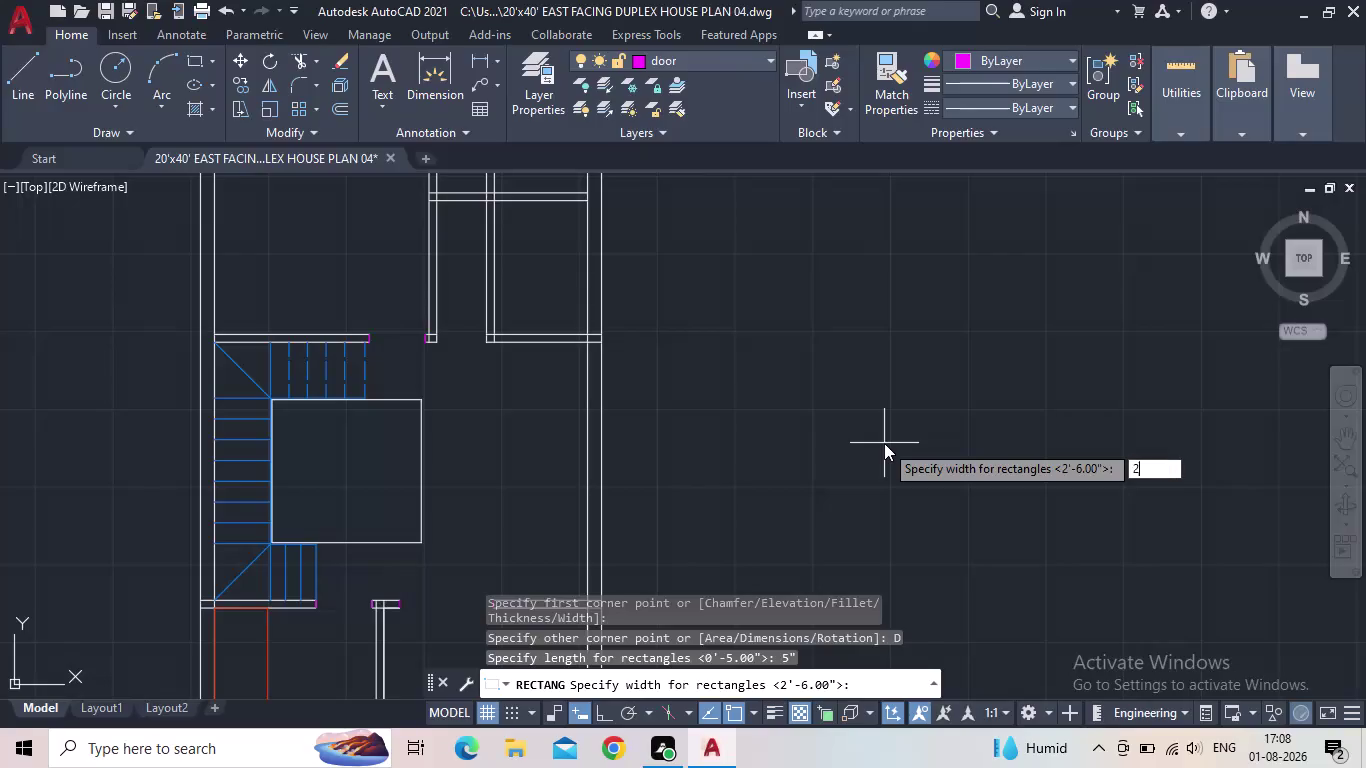
Finish the 5-inch by 2-foot door rectangle with the Dimensions option.
key(Return)
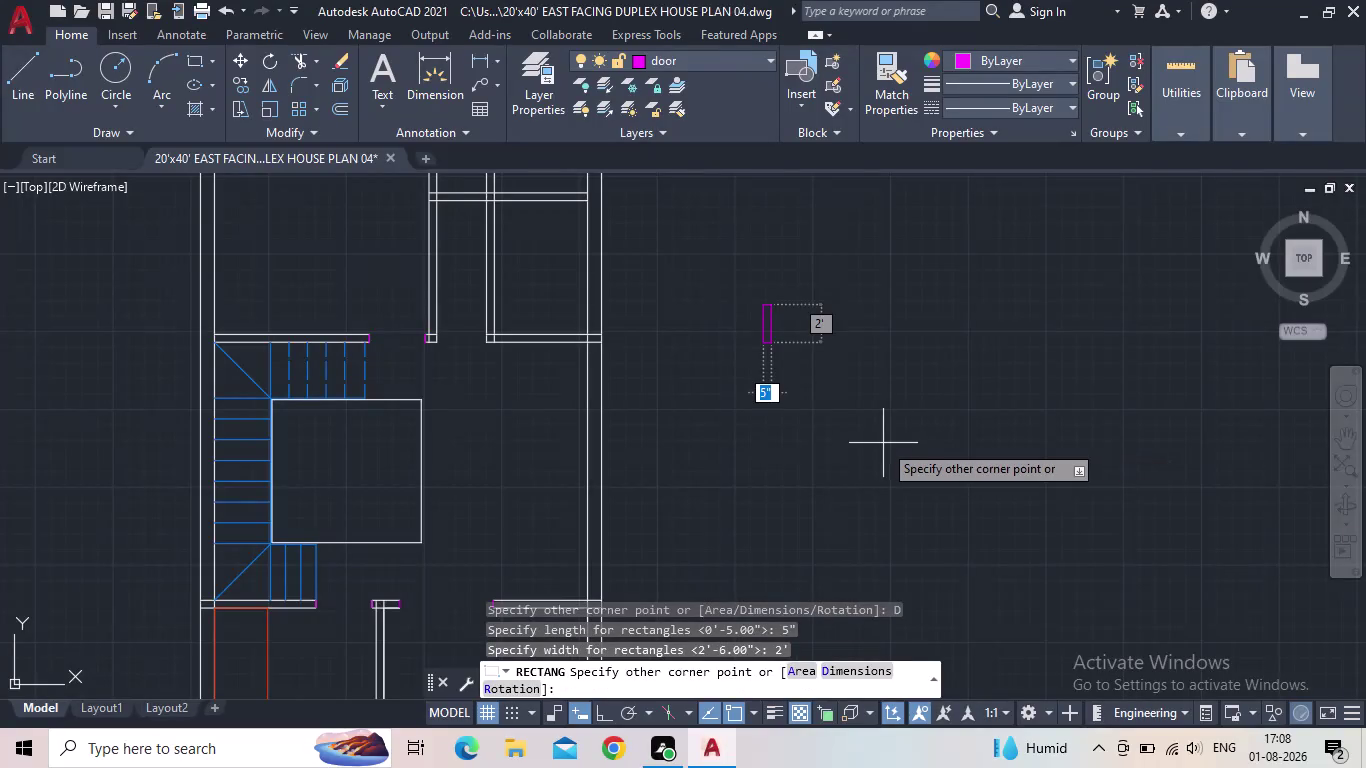
click(896, 407)
key(Escape)
Rotate the door rectangle 90° about its lower corner with Ortho on, then reselect it.
click(786, 369)
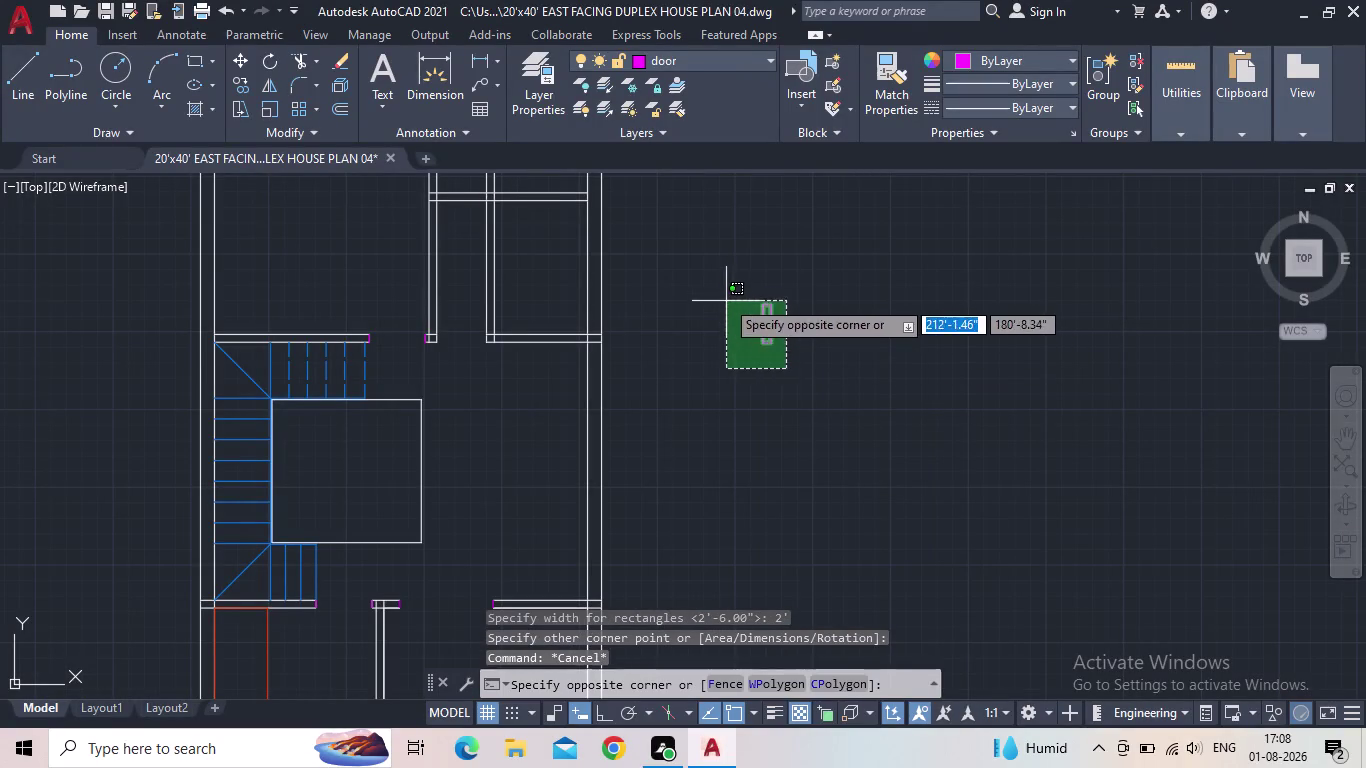
click(720, 290)
key(r)
key(o)
key(space)
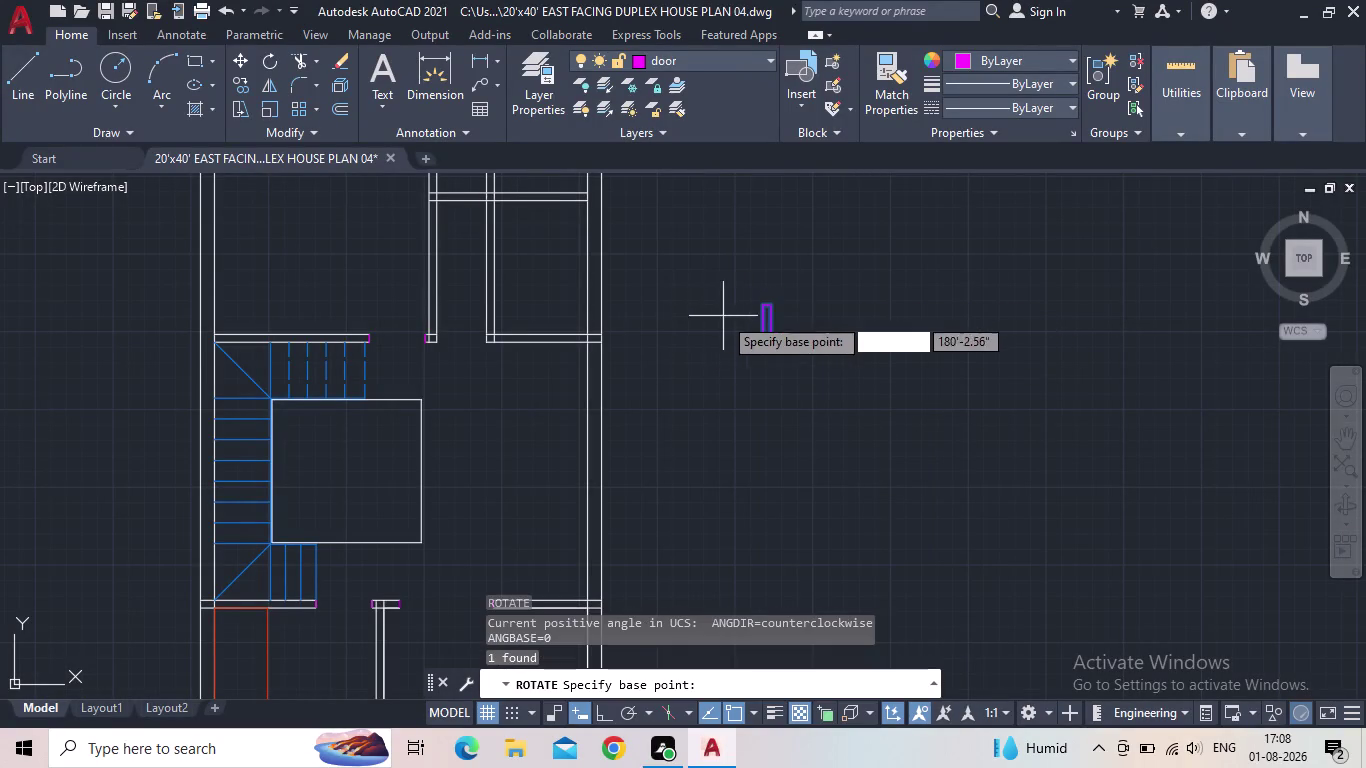
scroll(up, 3)
click(856, 393)
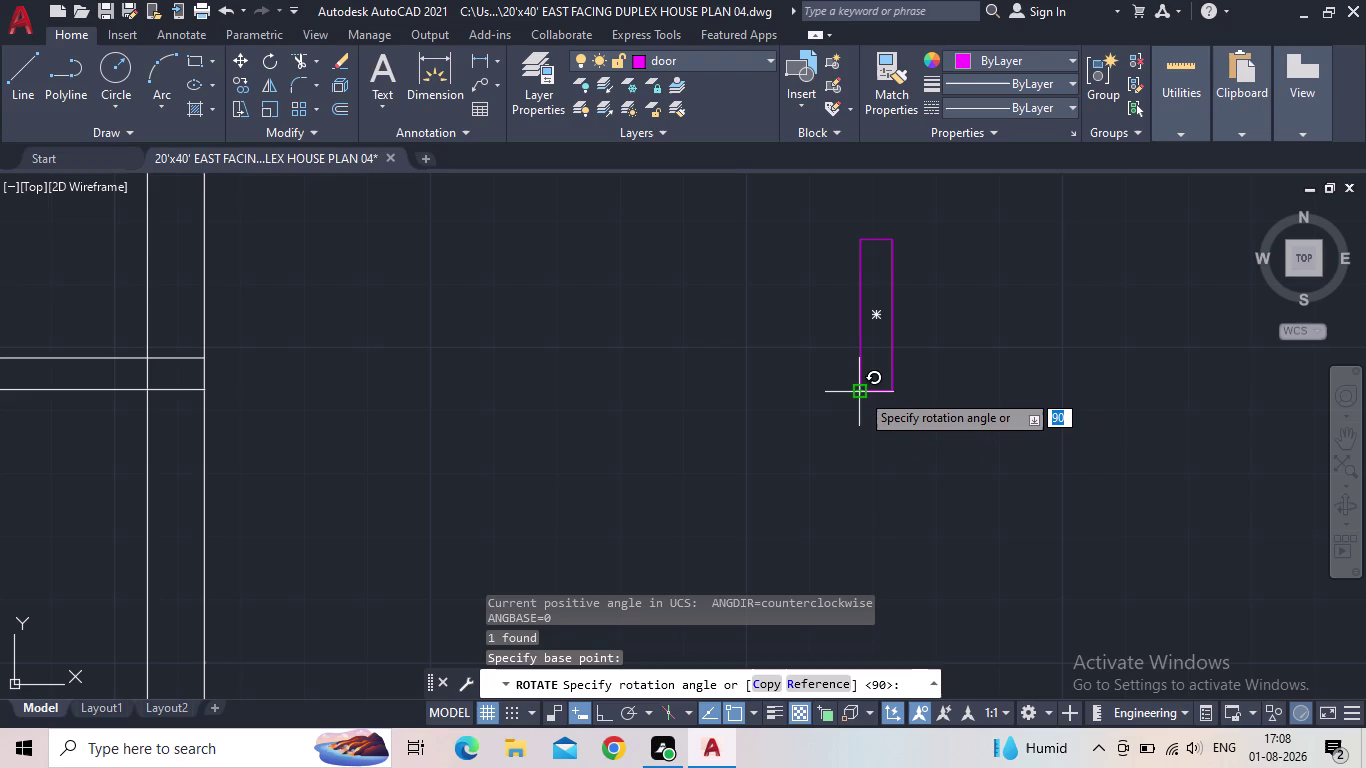
click(598, 718)
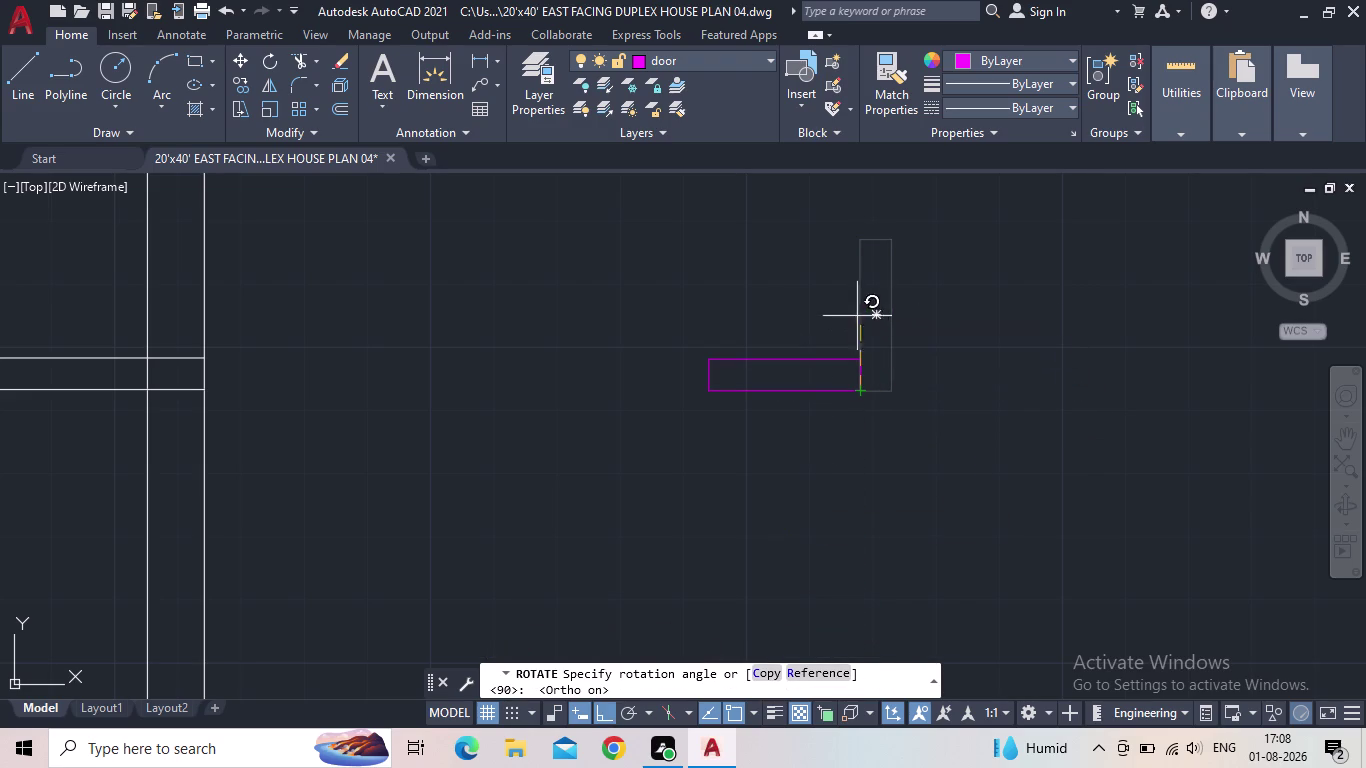
click(851, 218)
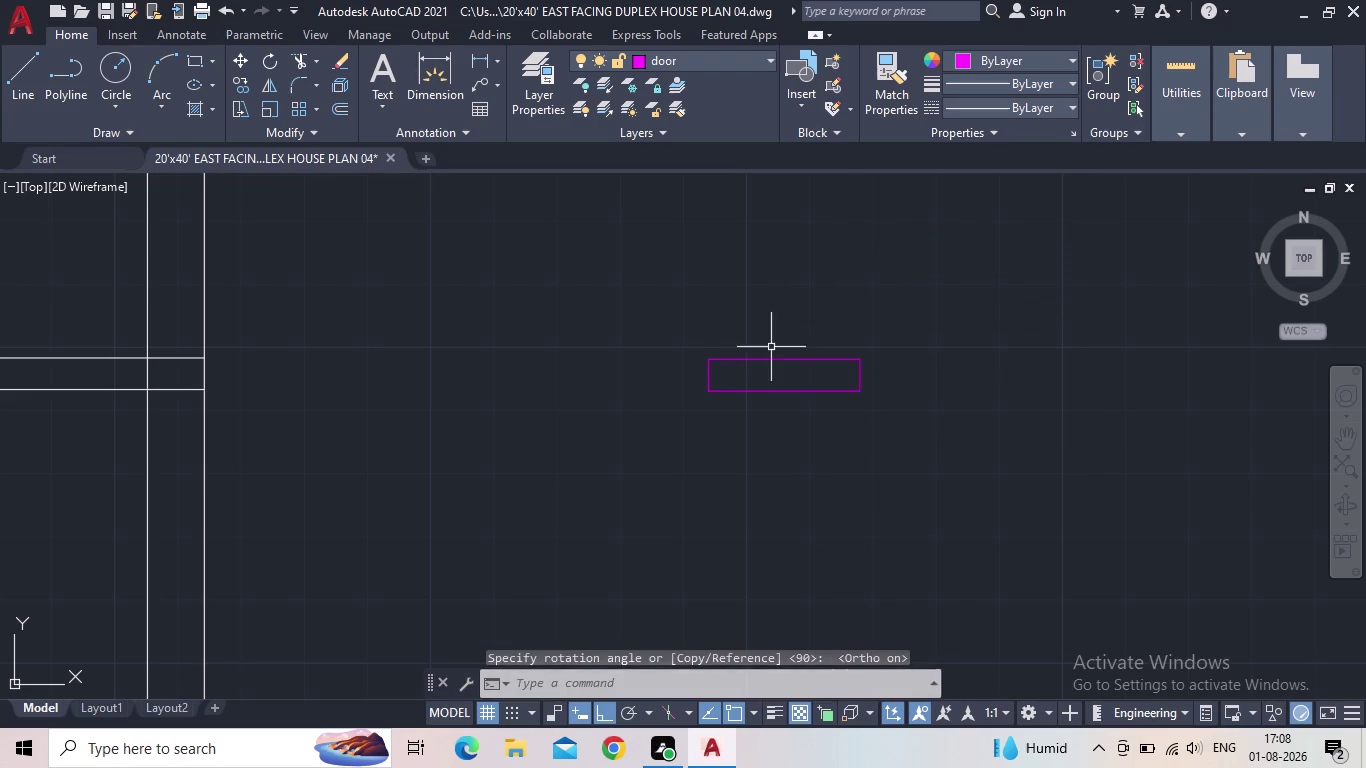
key(Escape)
drag(843, 430, 811, 412)
click(633, 334)
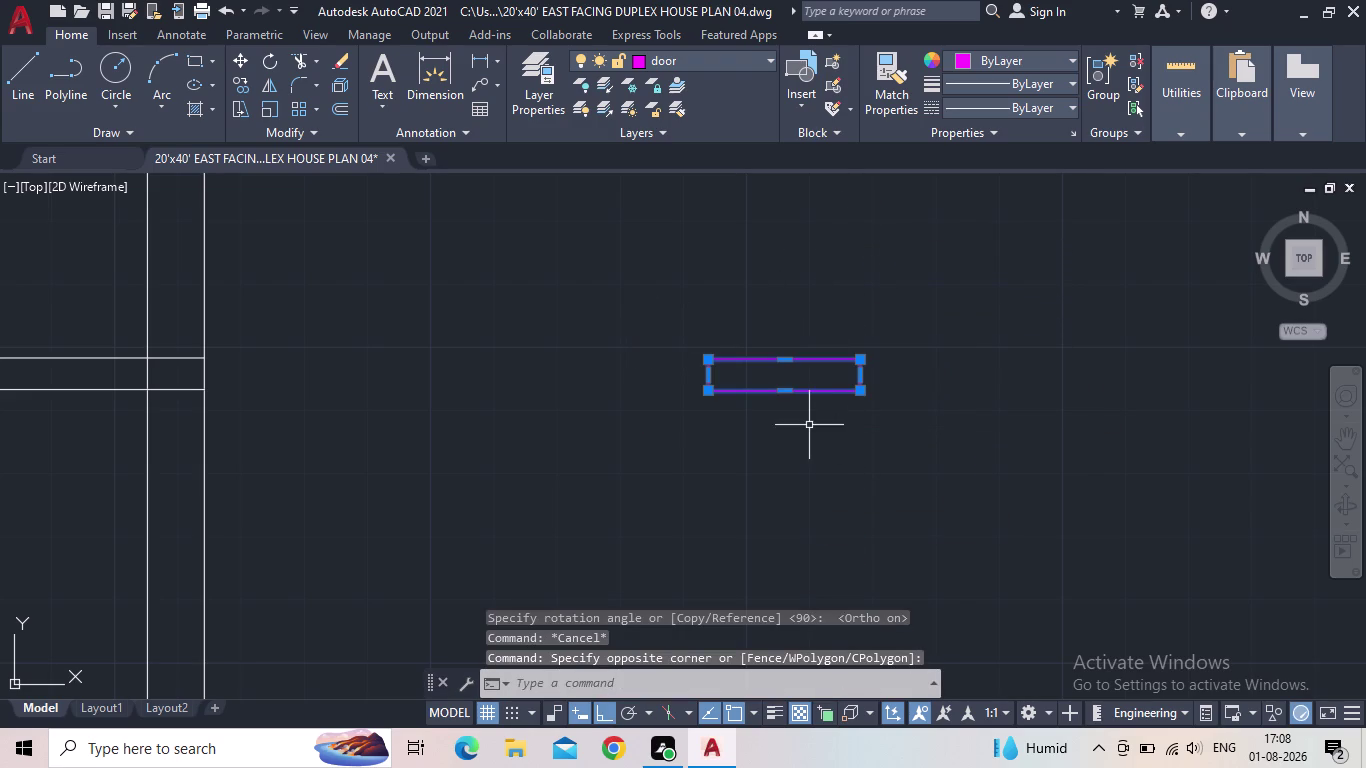
Copy the door rectangle from its corner into the interior horizontal wall.
key(c)
key(o)
key(Return)
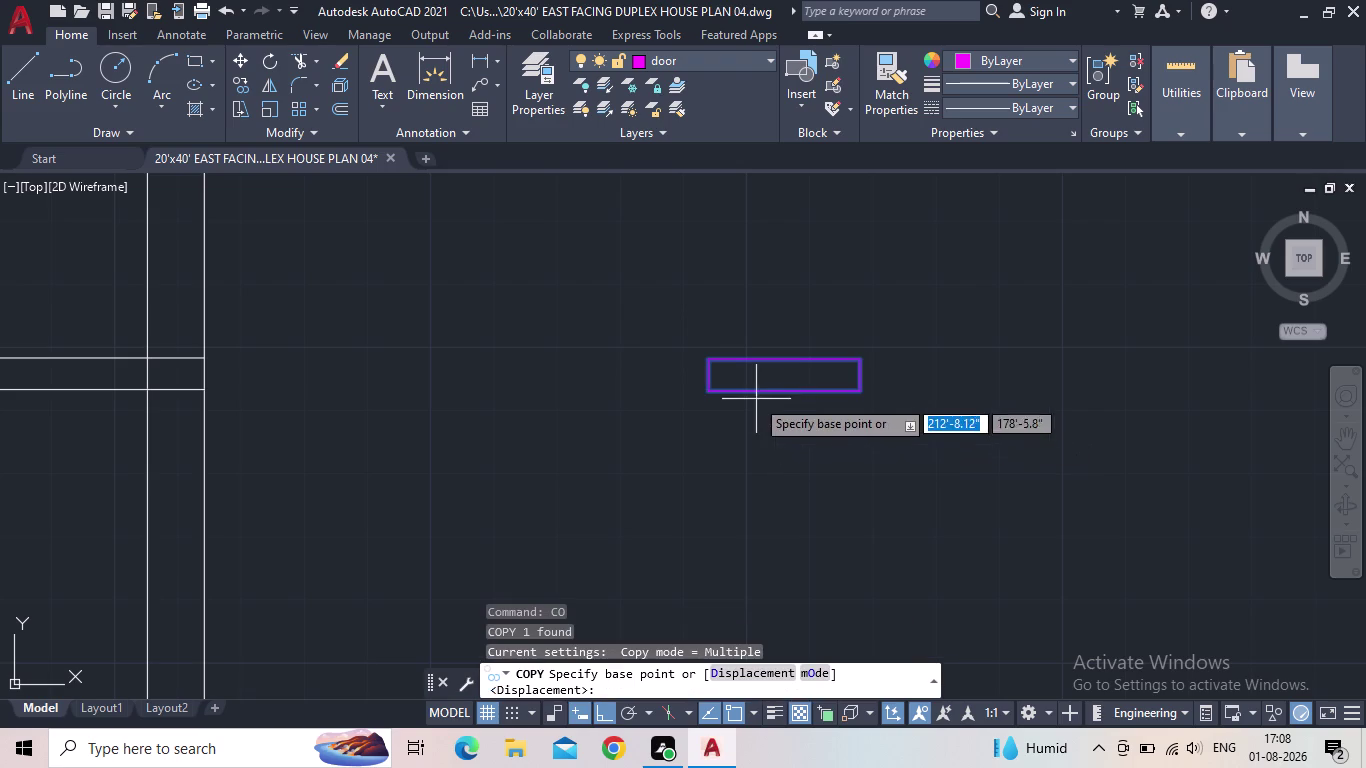
drag(704, 393, 695, 391)
middle_drag(530, 378, 571, 389)
scroll(down, 3)
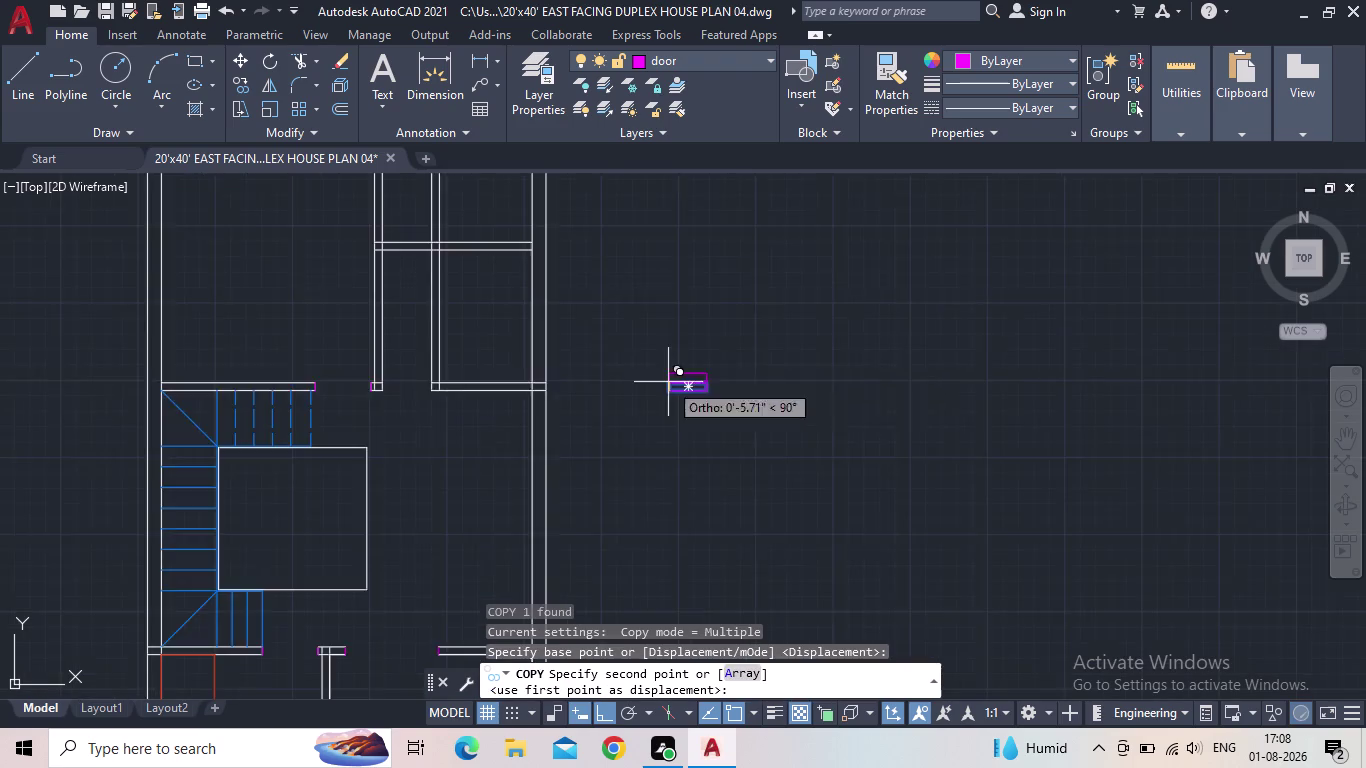
scroll(down, 3)
scroll(up, 3)
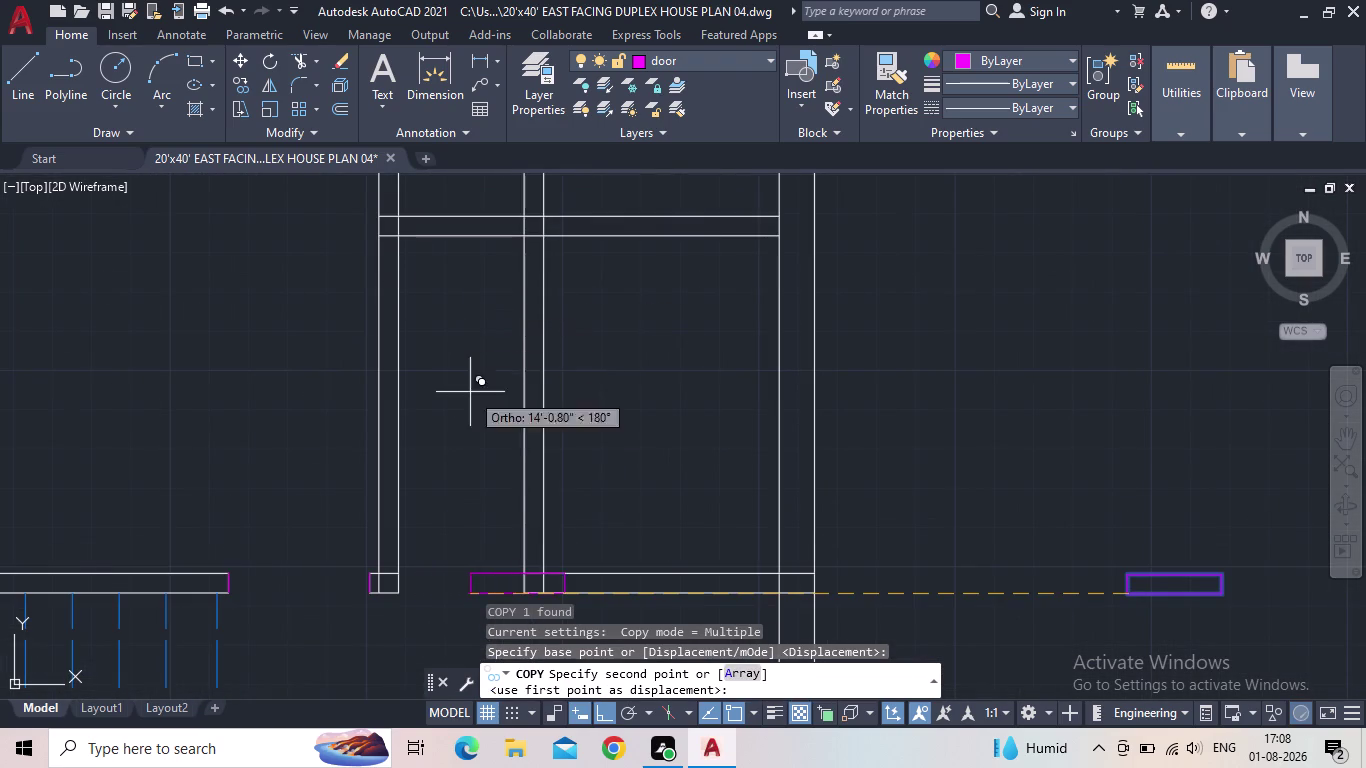
click(605, 714)
middle_drag(548, 348, 626, 463)
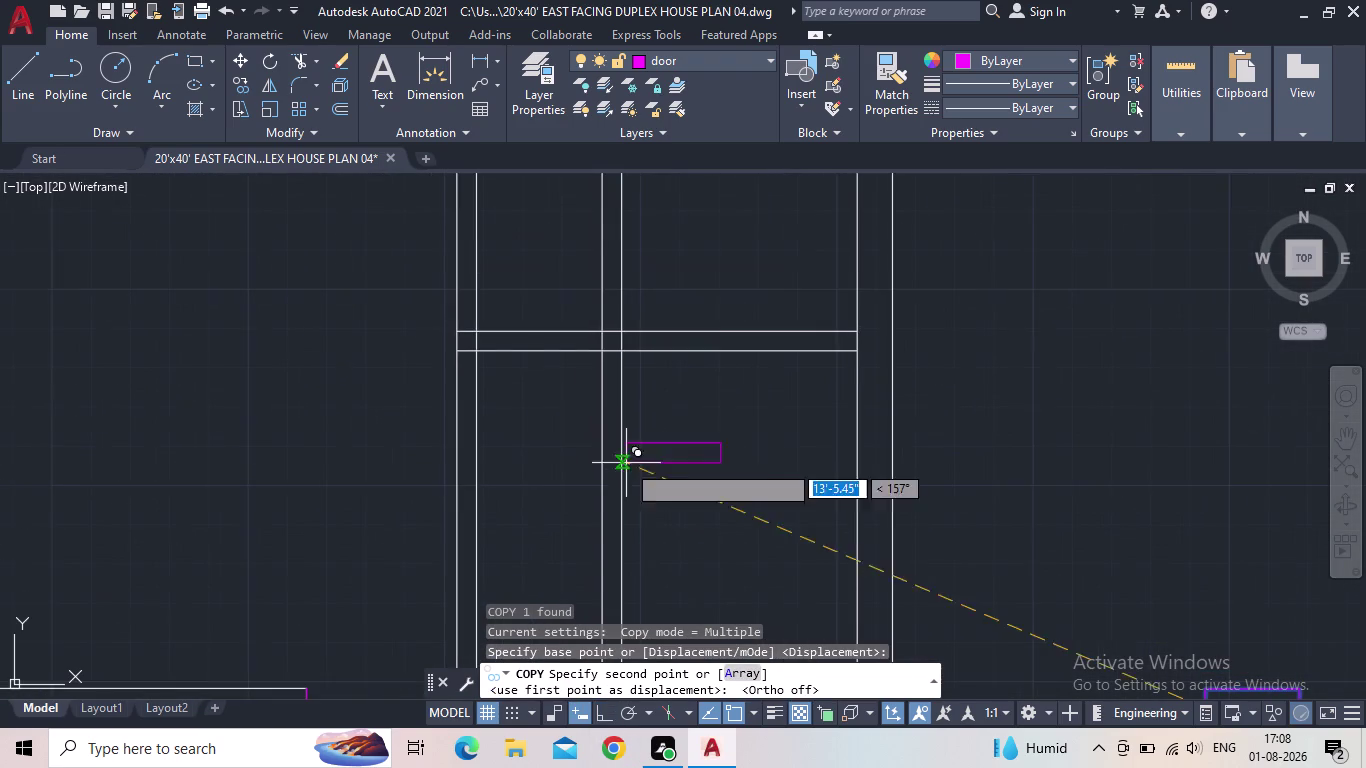
scroll(up, 3)
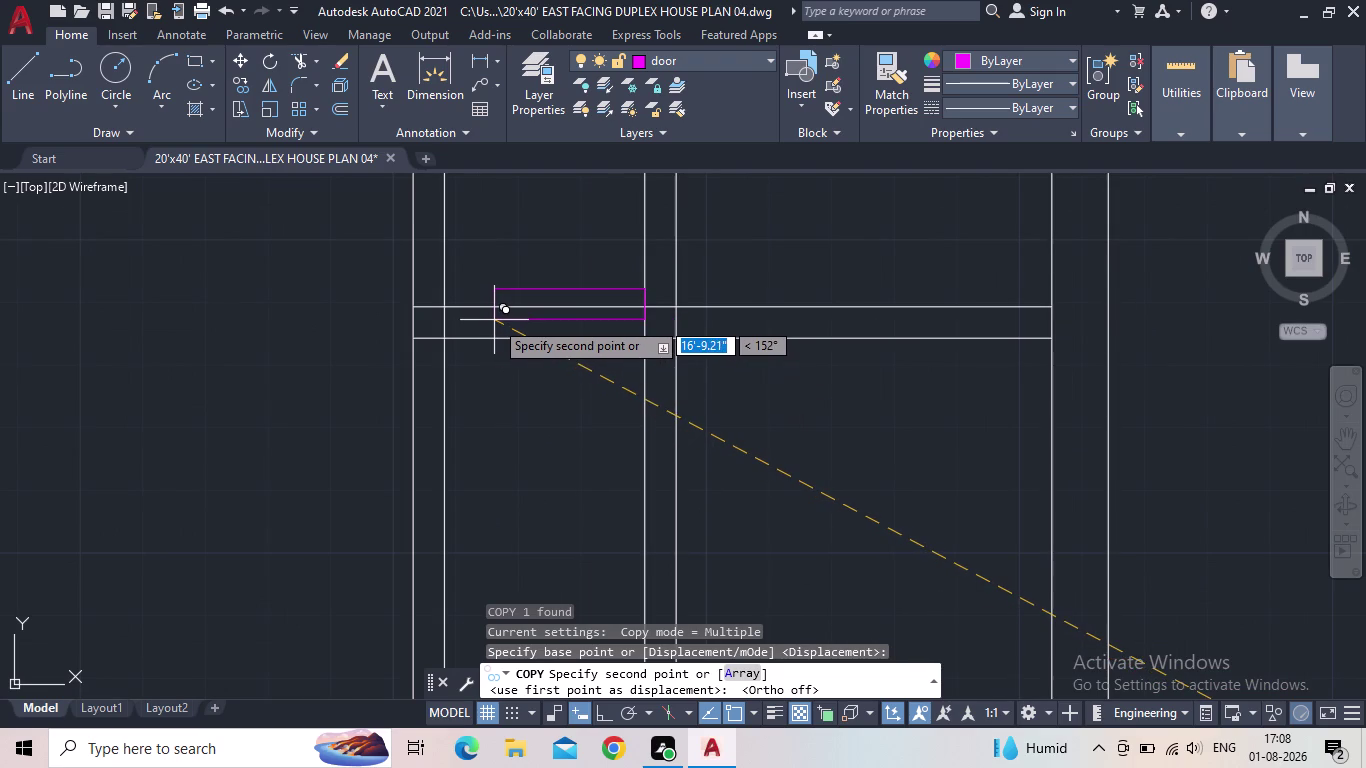
scroll(up, 3)
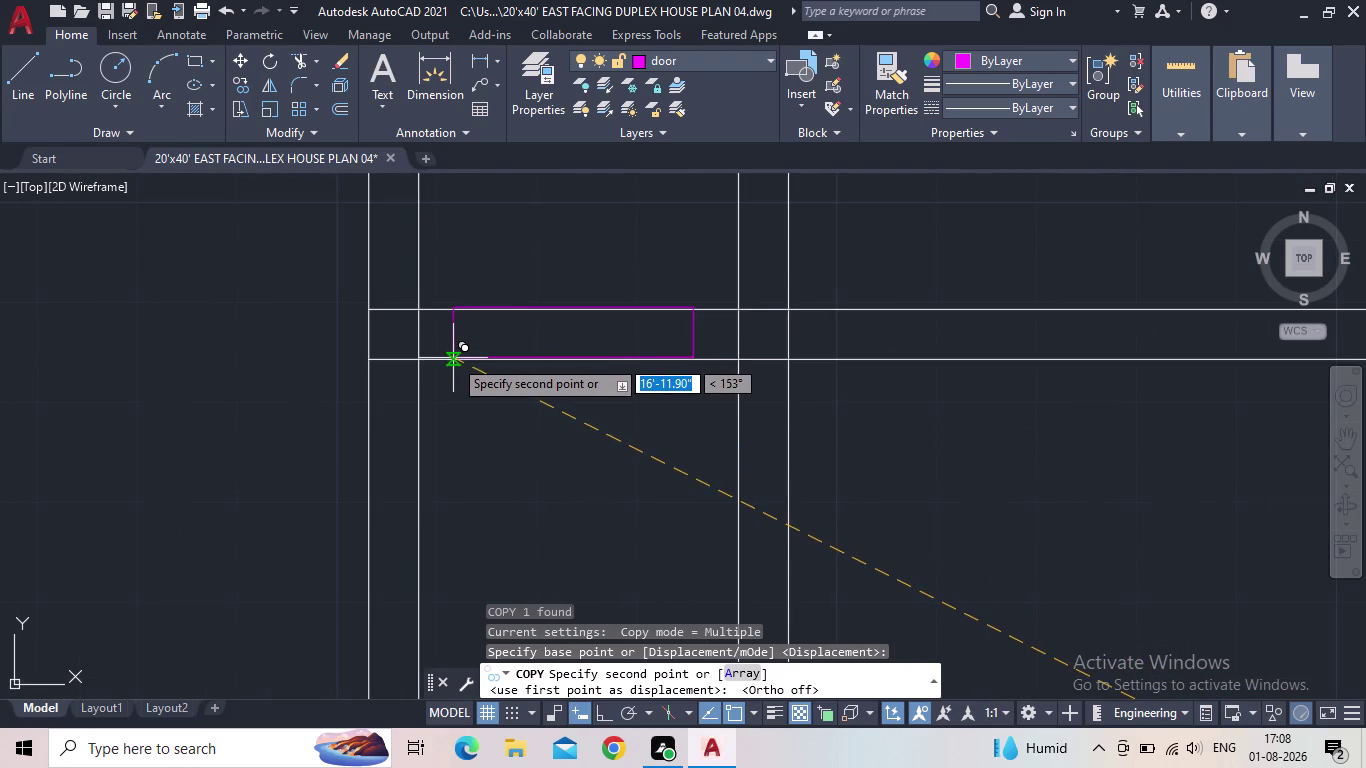
scroll(up, 3)
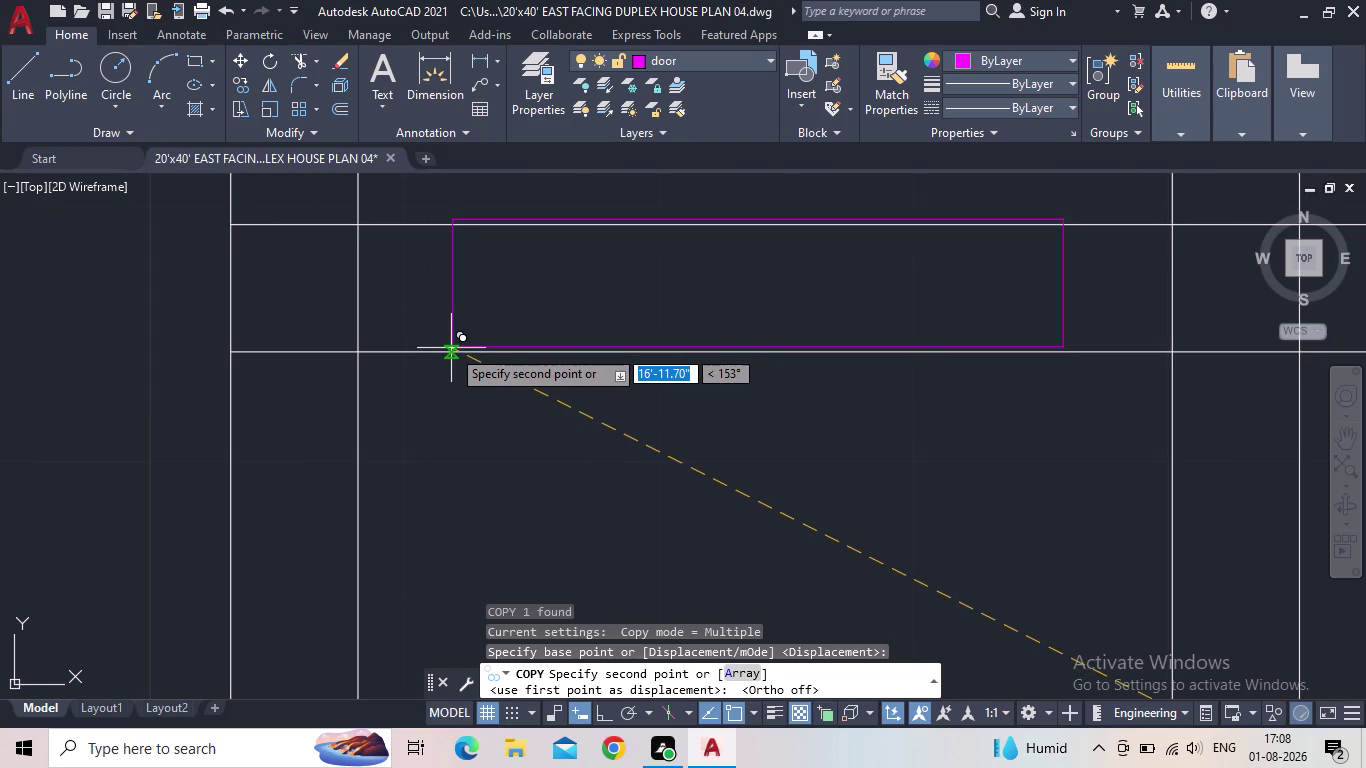
click(451, 352)
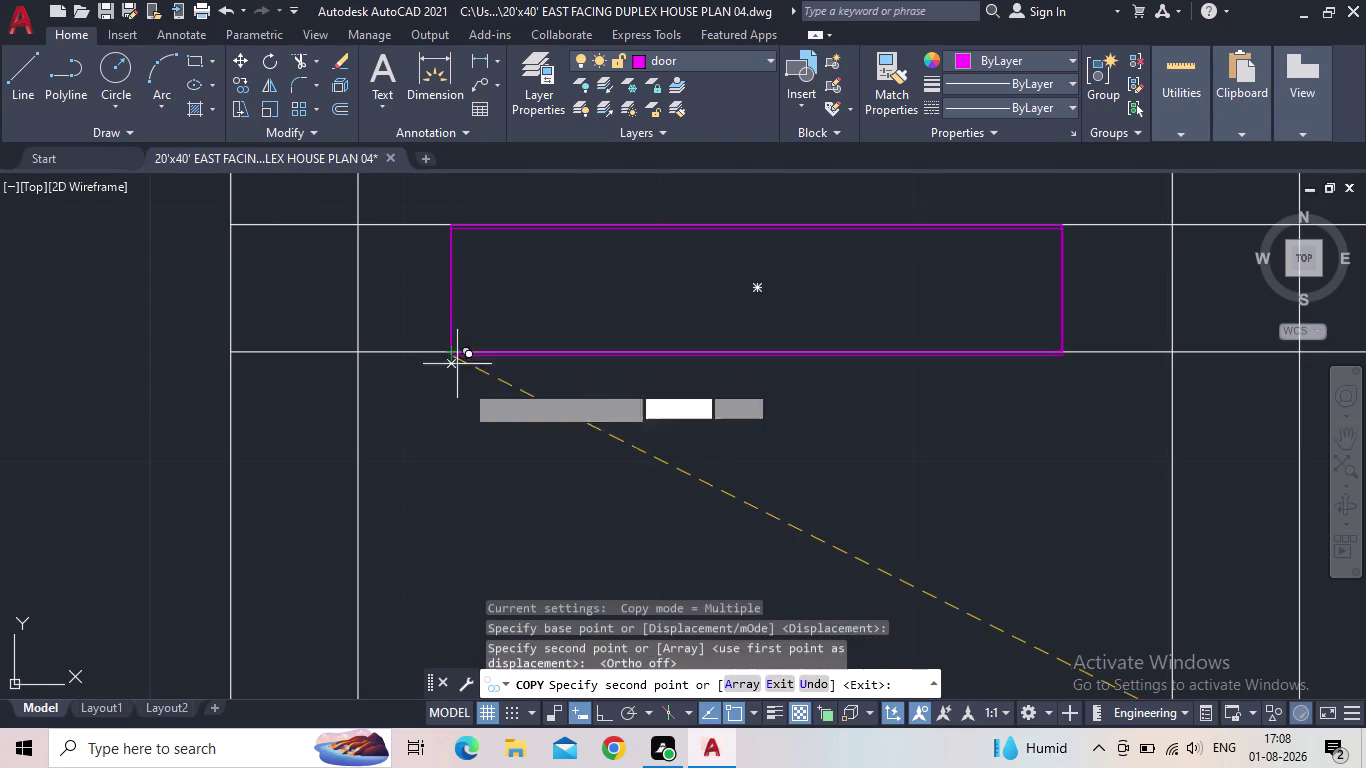
Place a second door copy just below the wall and select it.
scroll(down, 3)
middle_drag(496, 465, 465, 410)
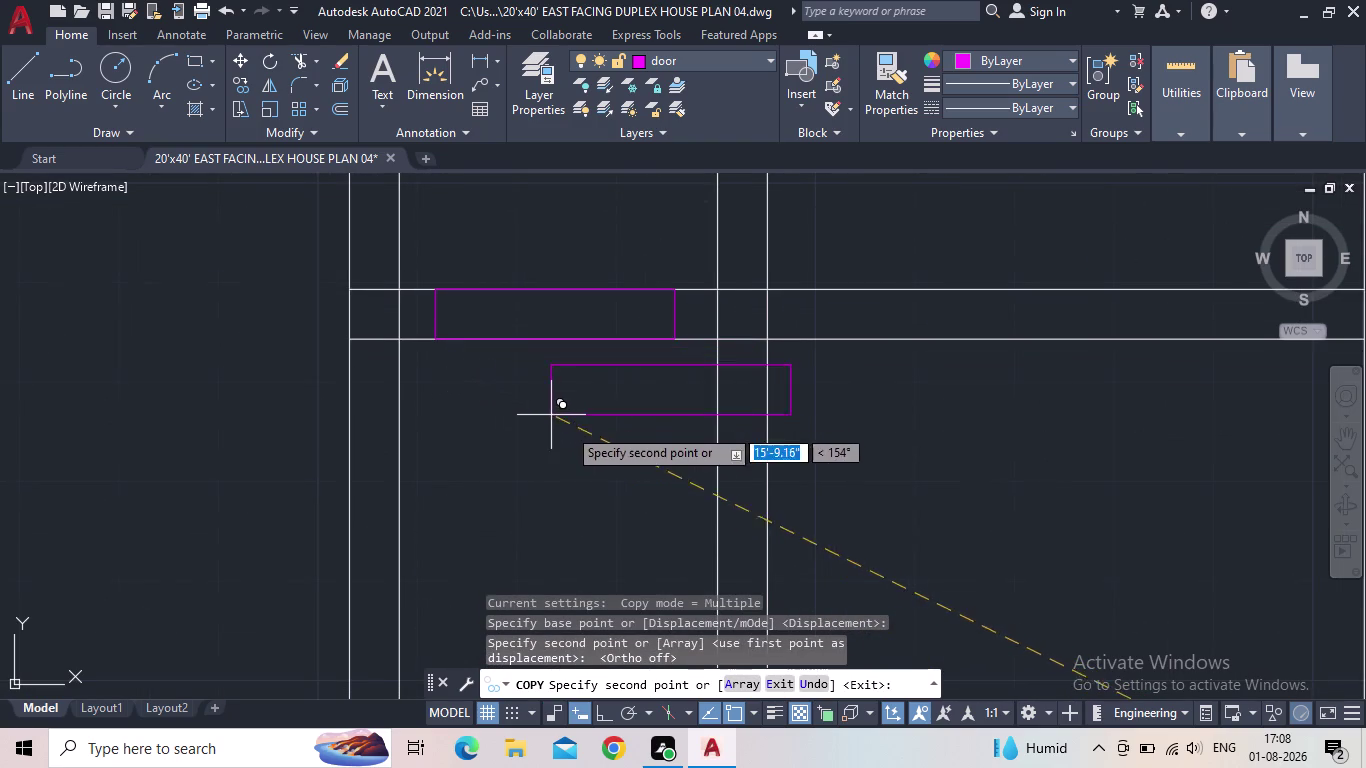
scroll(down, 3)
middle_drag(730, 454, 623, 413)
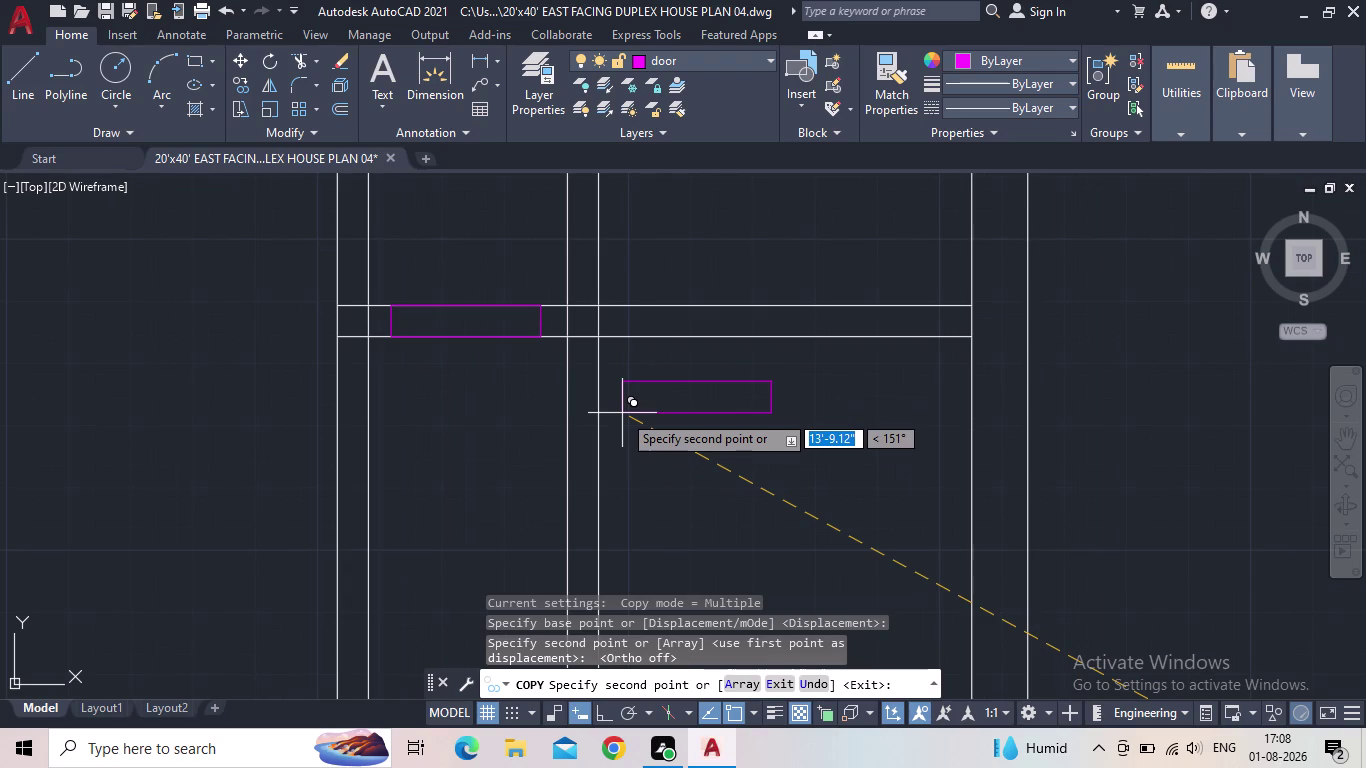
middle_drag(620, 412, 557, 480)
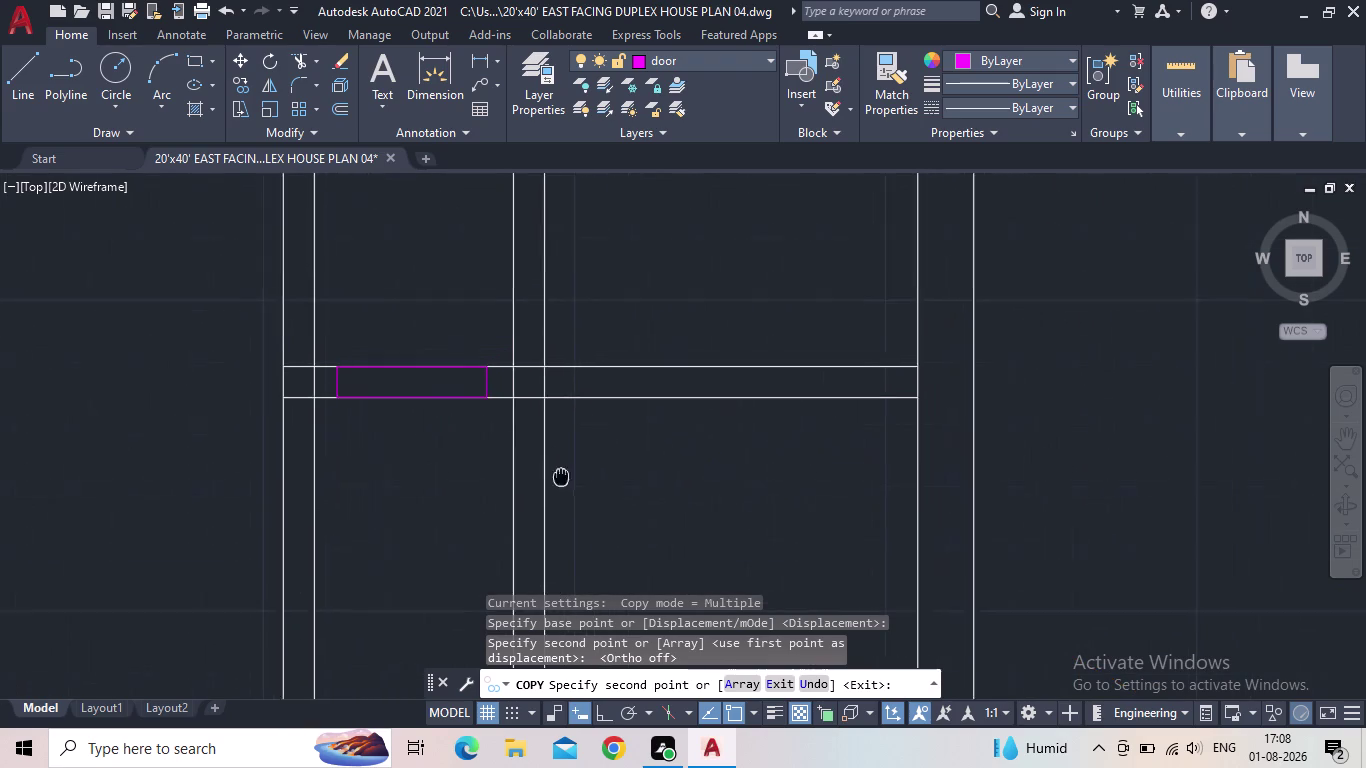
middle_drag(557, 480, 546, 488)
click(584, 506)
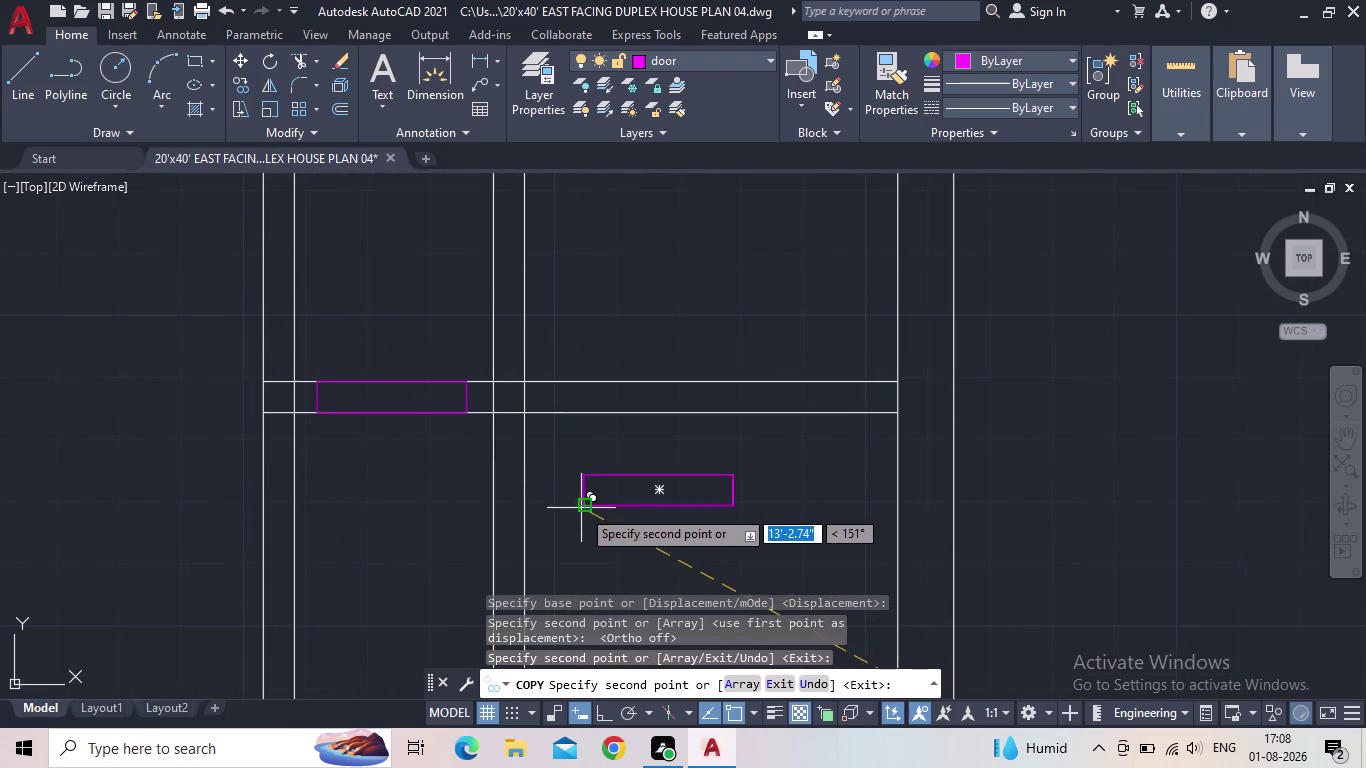
key(Escape)
scroll(down, 3)
click(660, 545)
click(629, 486)
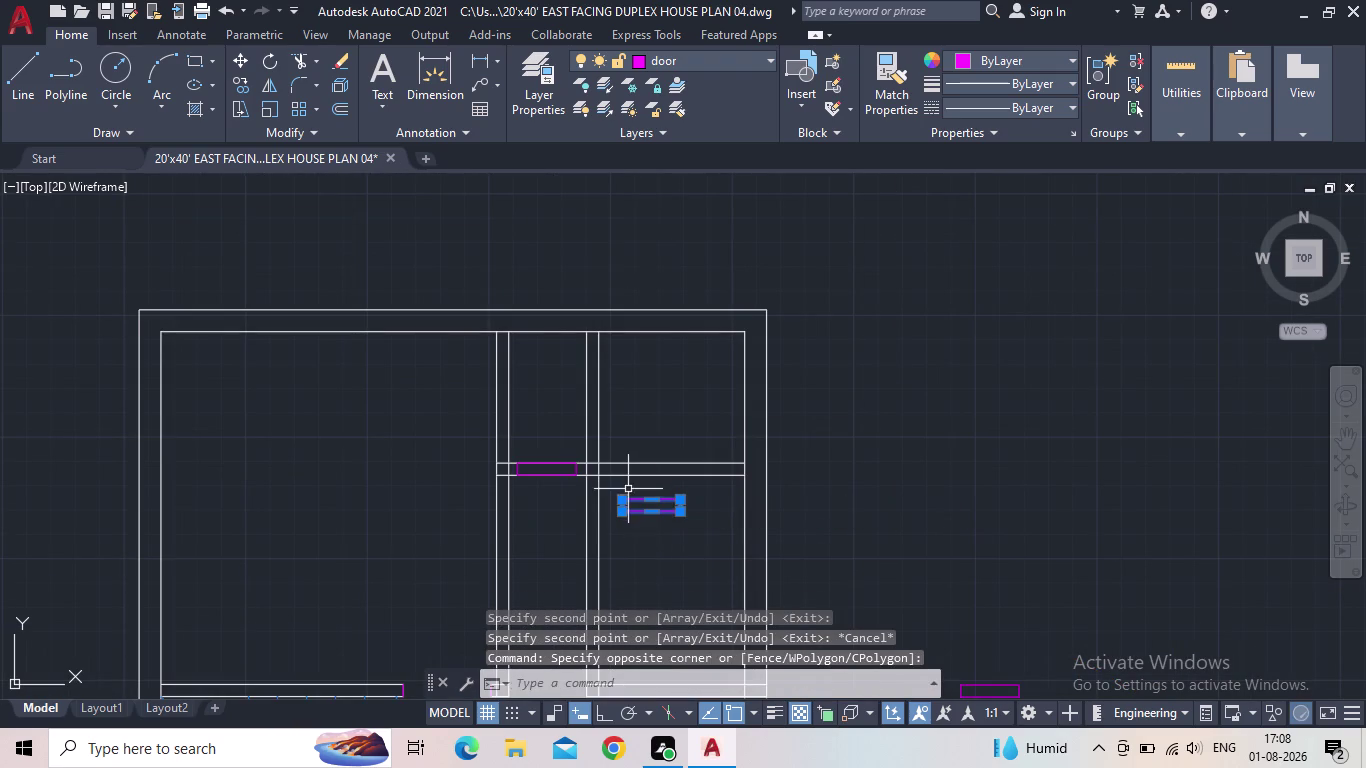
Rotate the lower door copy 90° so it stands upright, then select it.
scroll(up, 3)
key(r)
key(o)
key(space)
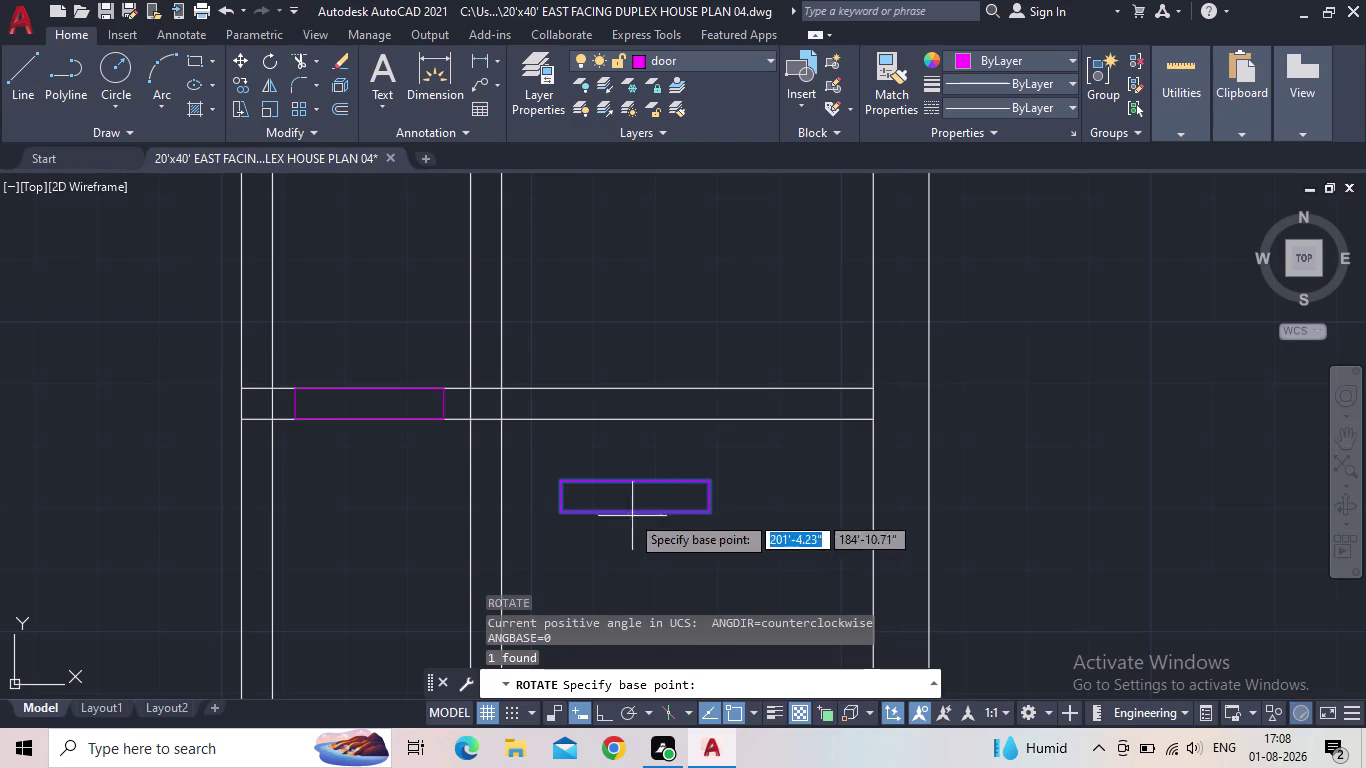
click(603, 714)
click(707, 512)
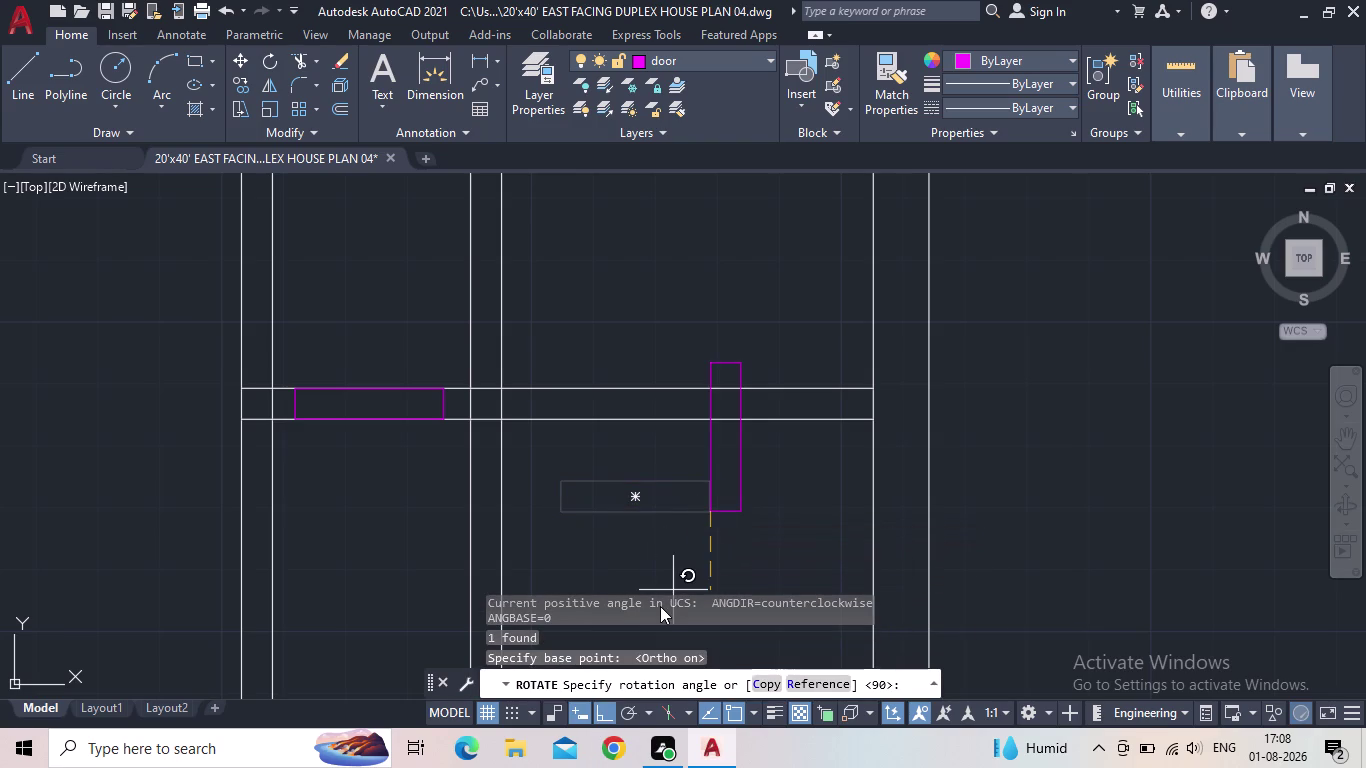
click(671, 572)
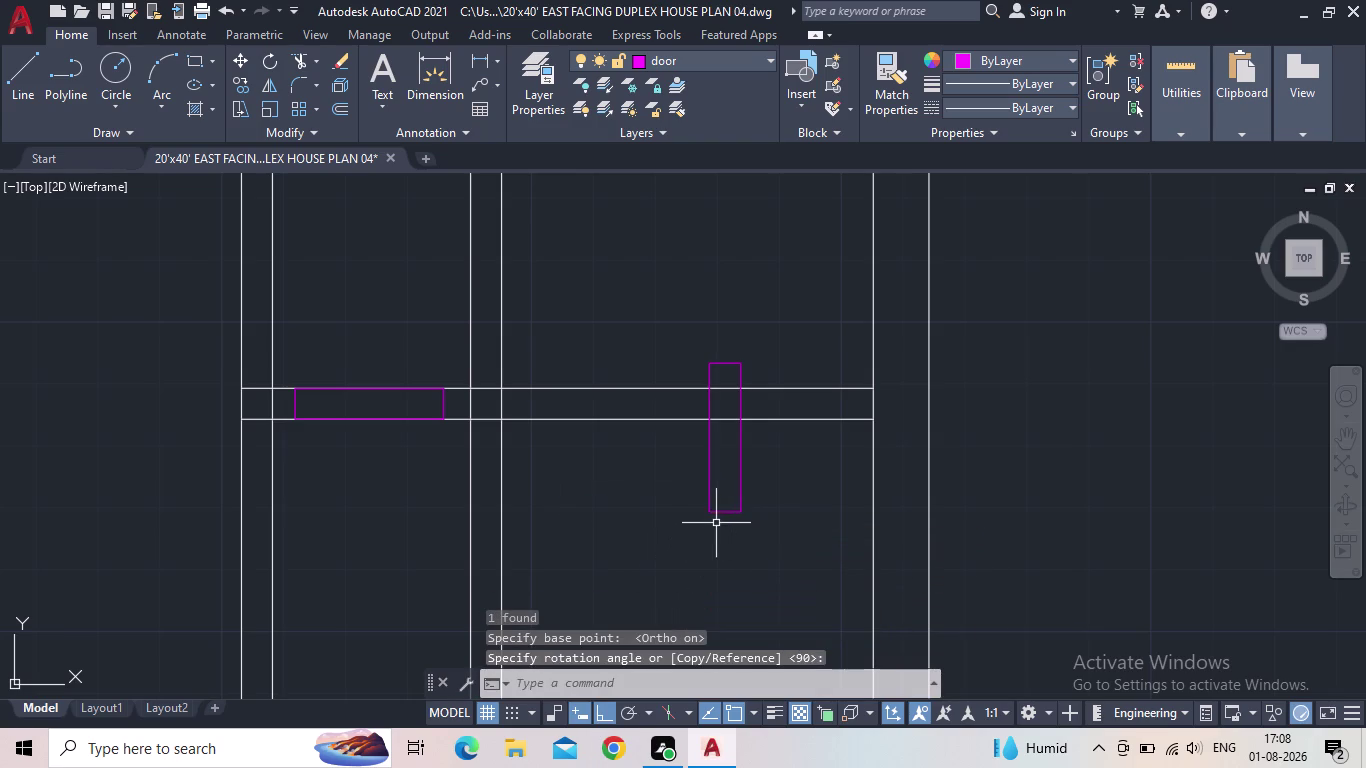
key(Escape)
click(754, 529)
click(674, 446)
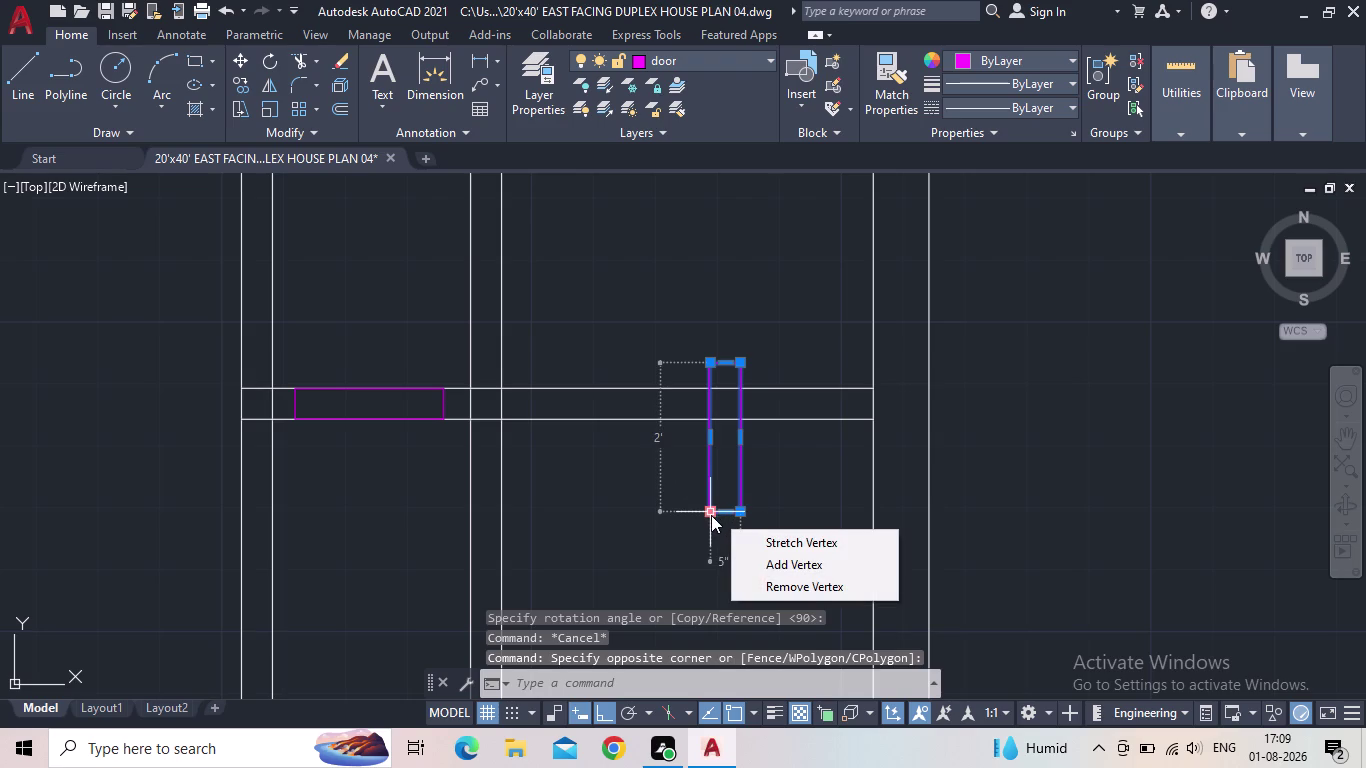
Abandon the first copy attempt, cancelling the accidental stretch and clearing the selection.
key(c)
key(o)
key(Return)
click(707, 510)
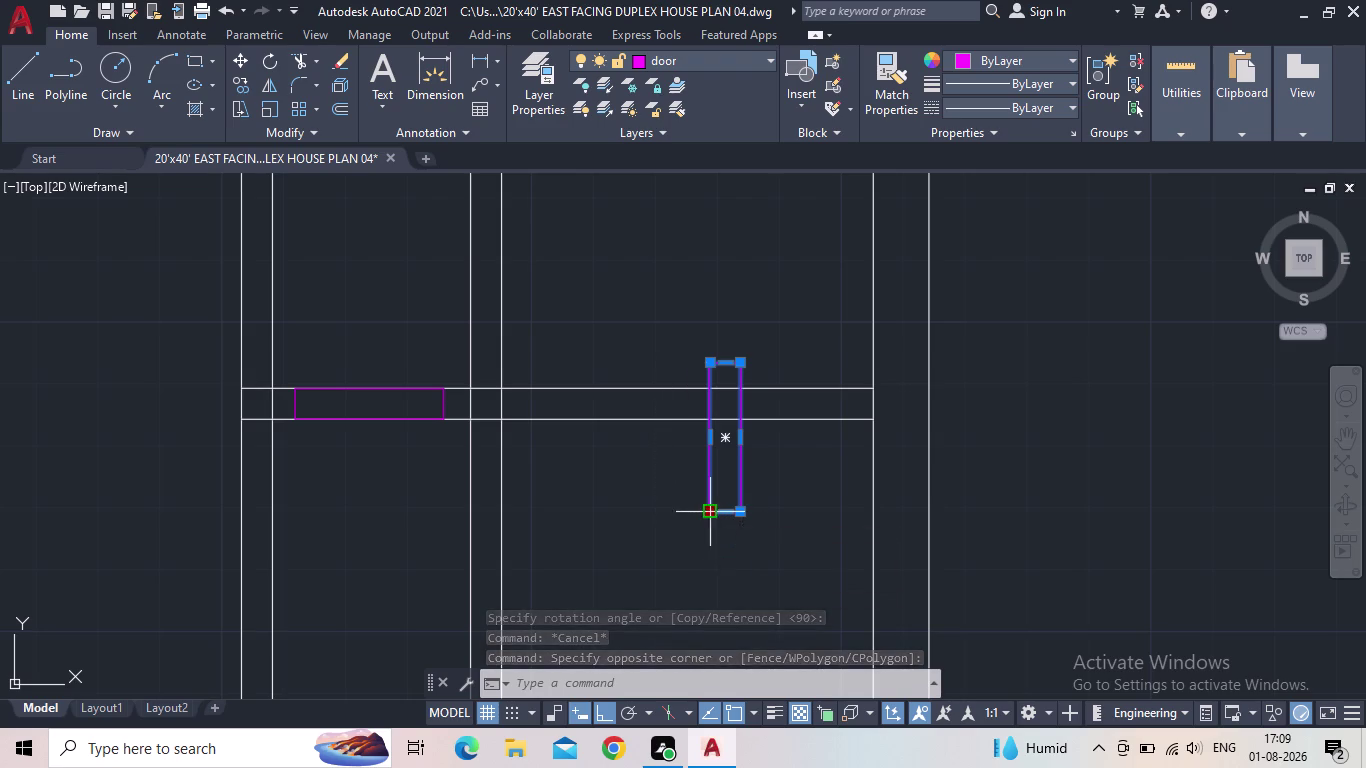
key(Escape)
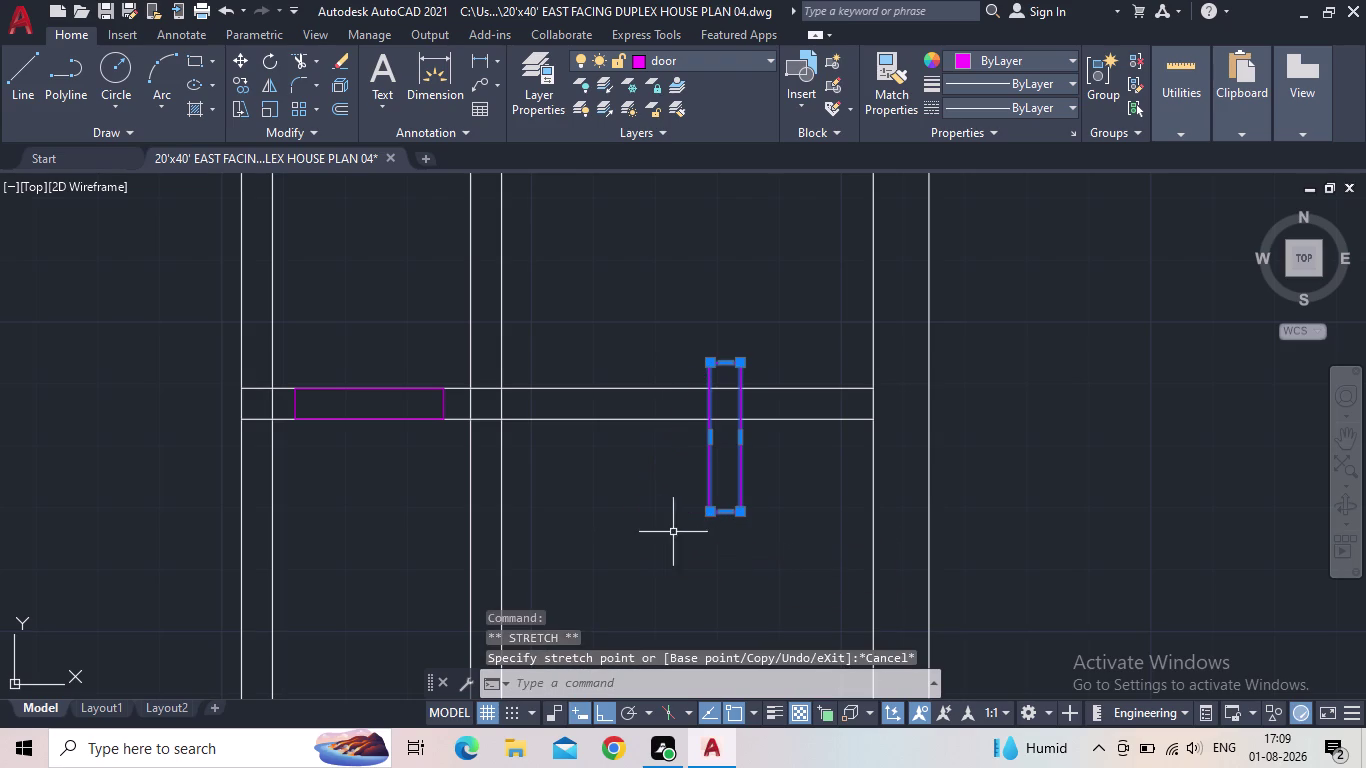
key(Escape)
key(Escape)
key(Escape)
drag(750, 561, 724, 531)
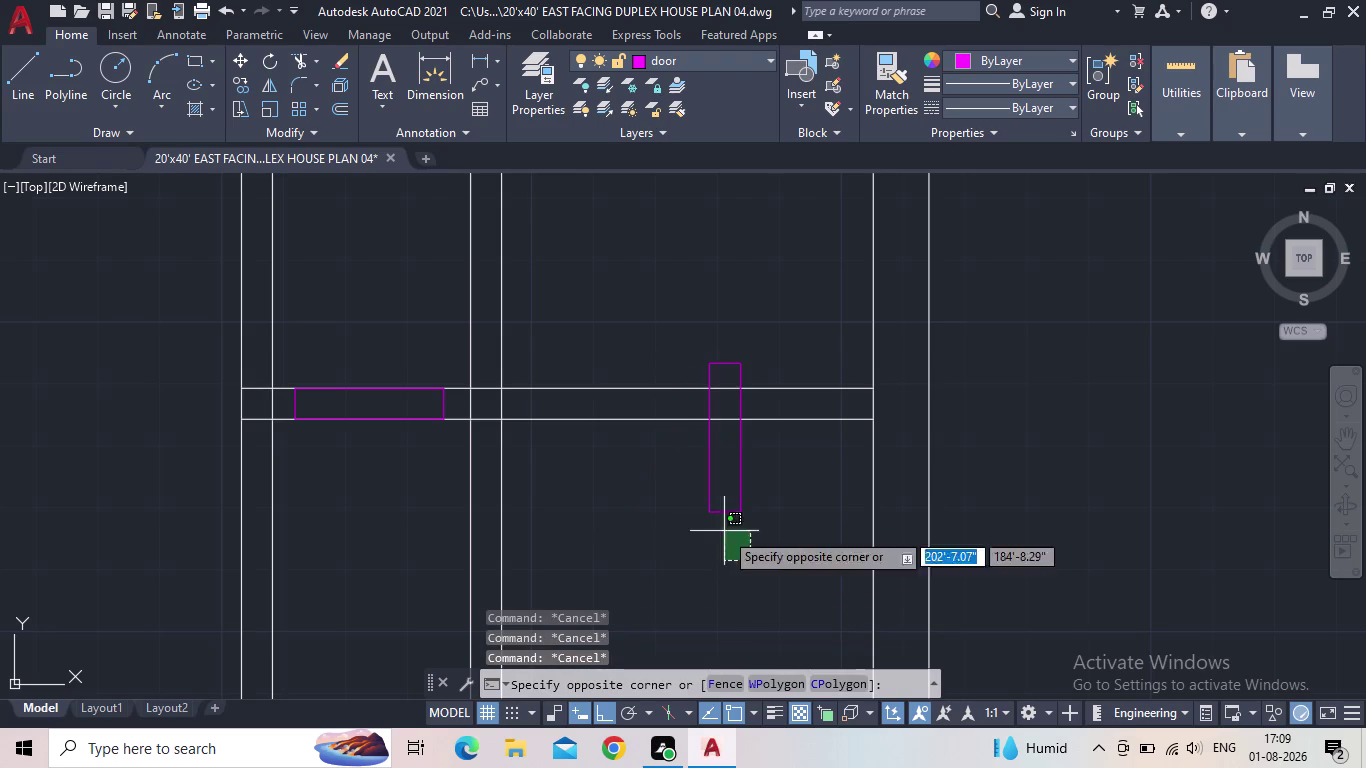
key(Escape)
Copy the vertical door rectangle into the interior vertical wall below the cross wall.
key(c)
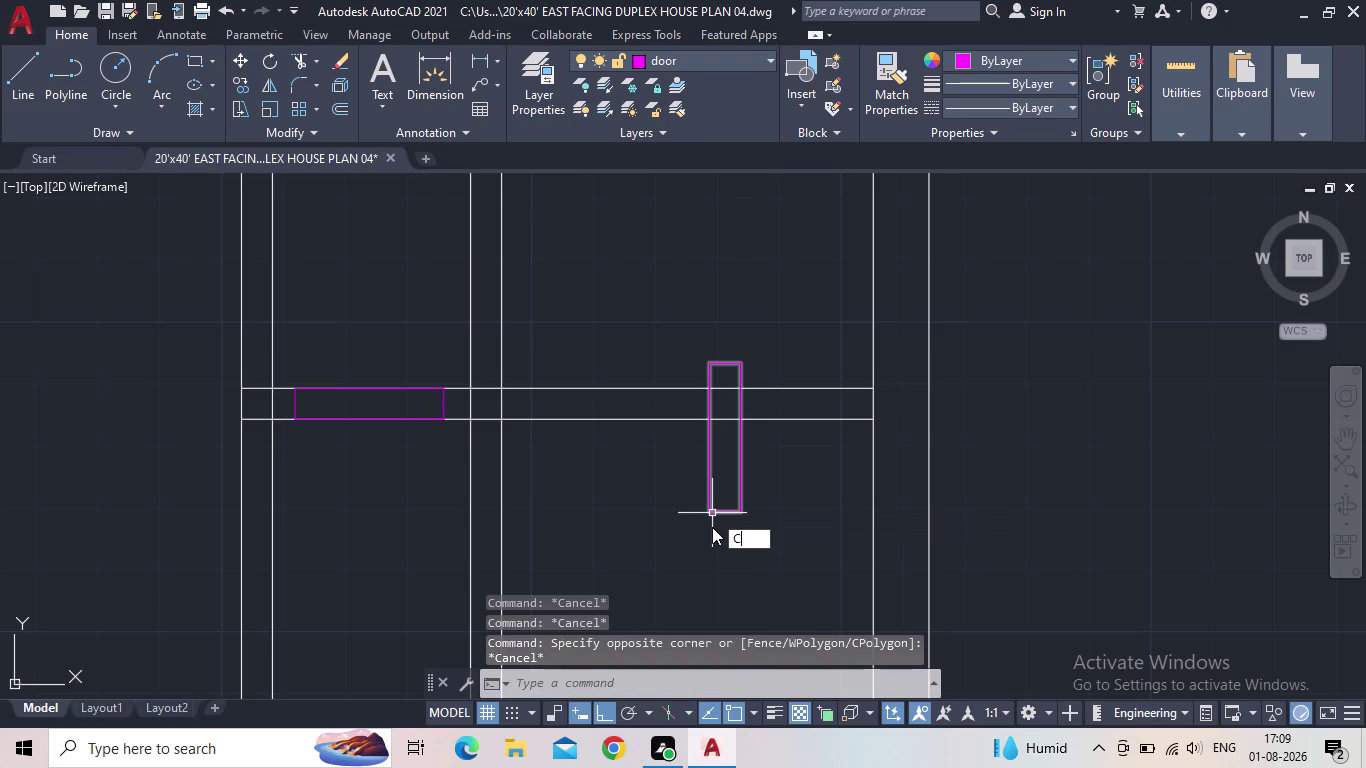
key(o)
key(Return)
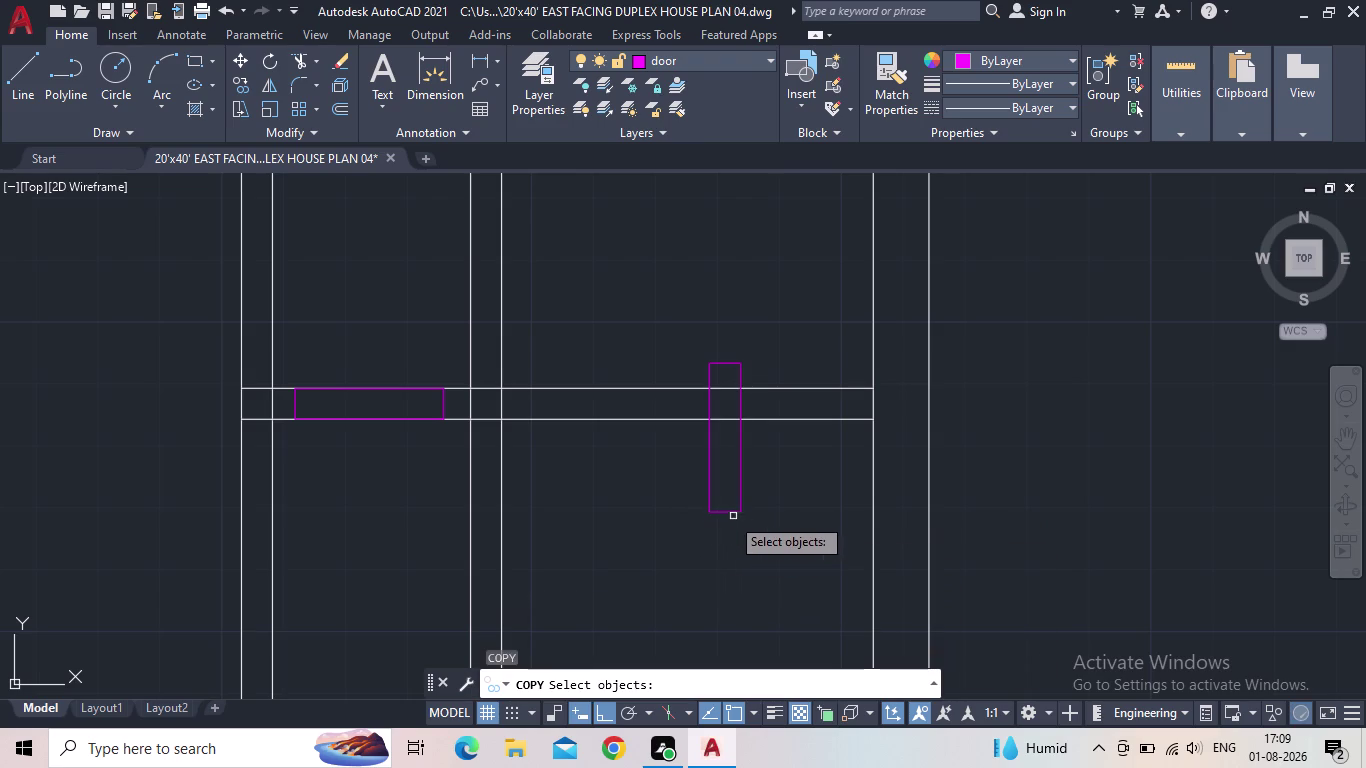
click(762, 522)
click(681, 474)
key(space)
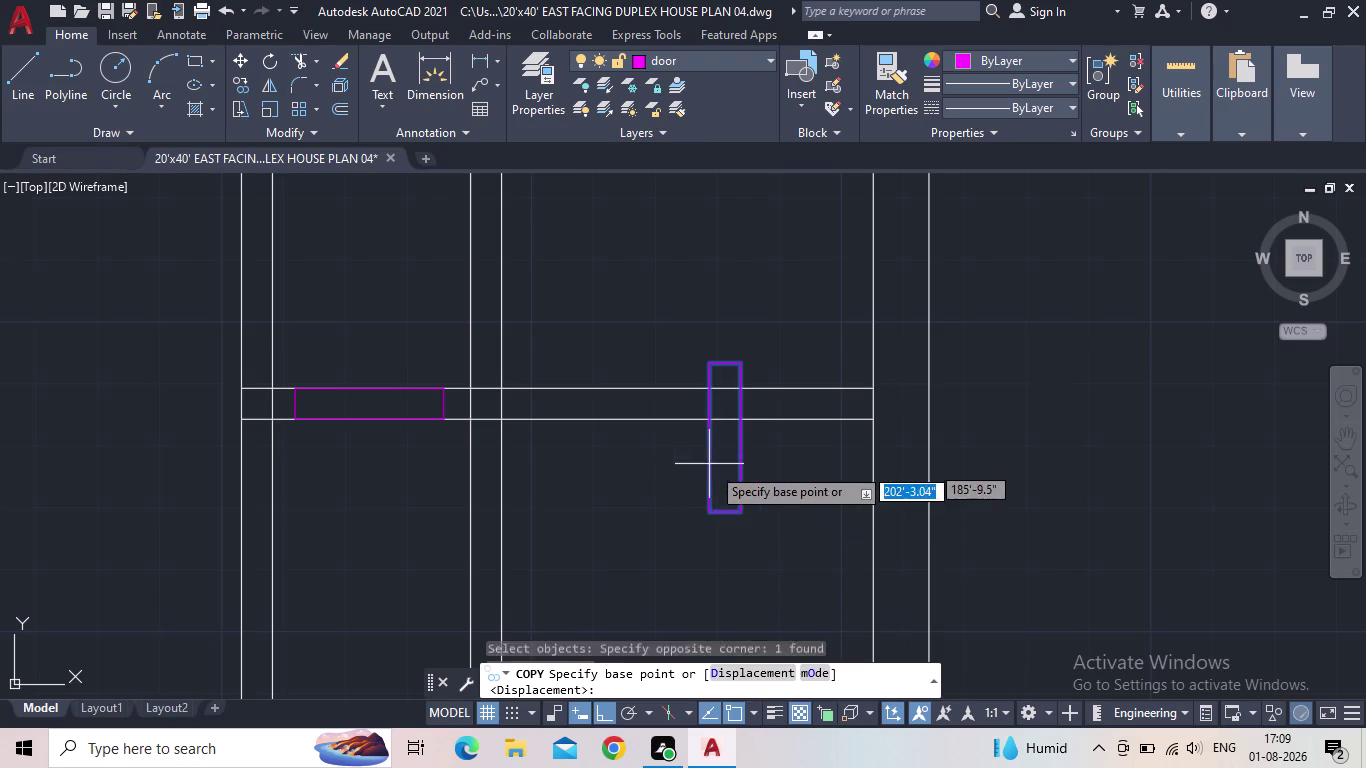
click(710, 511)
middle_drag(517, 492, 518, 496)
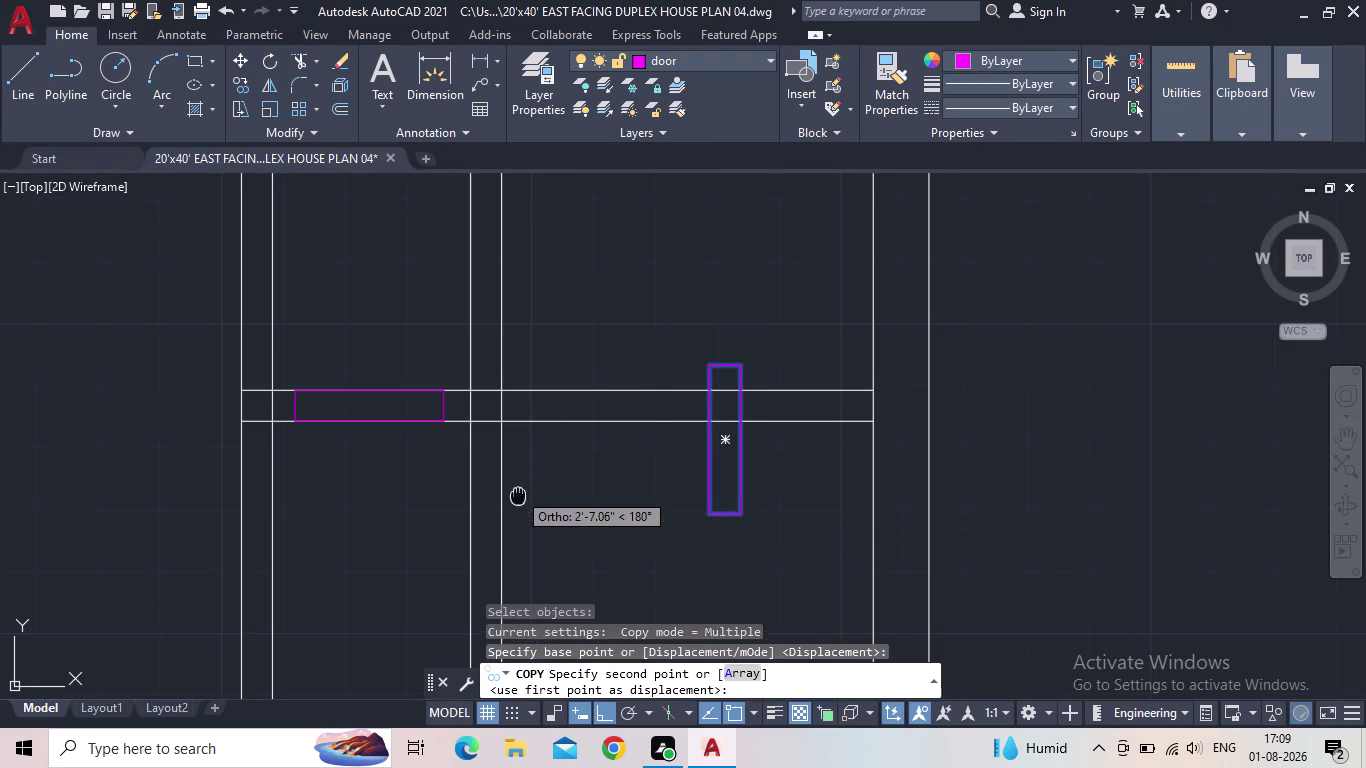
middle_drag(518, 496, 542, 513)
scroll(down, 3)
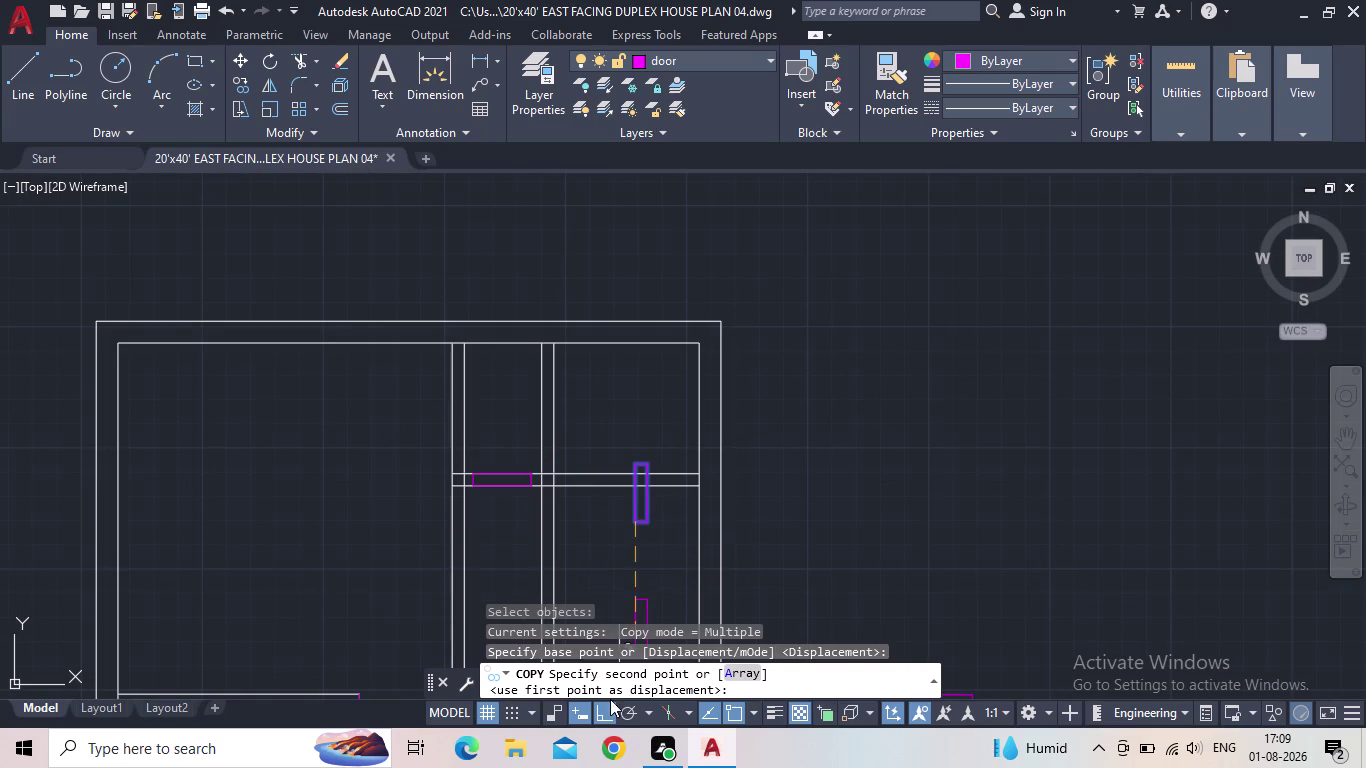
click(609, 714)
middle_drag(569, 512, 701, 381)
scroll(up, 3)
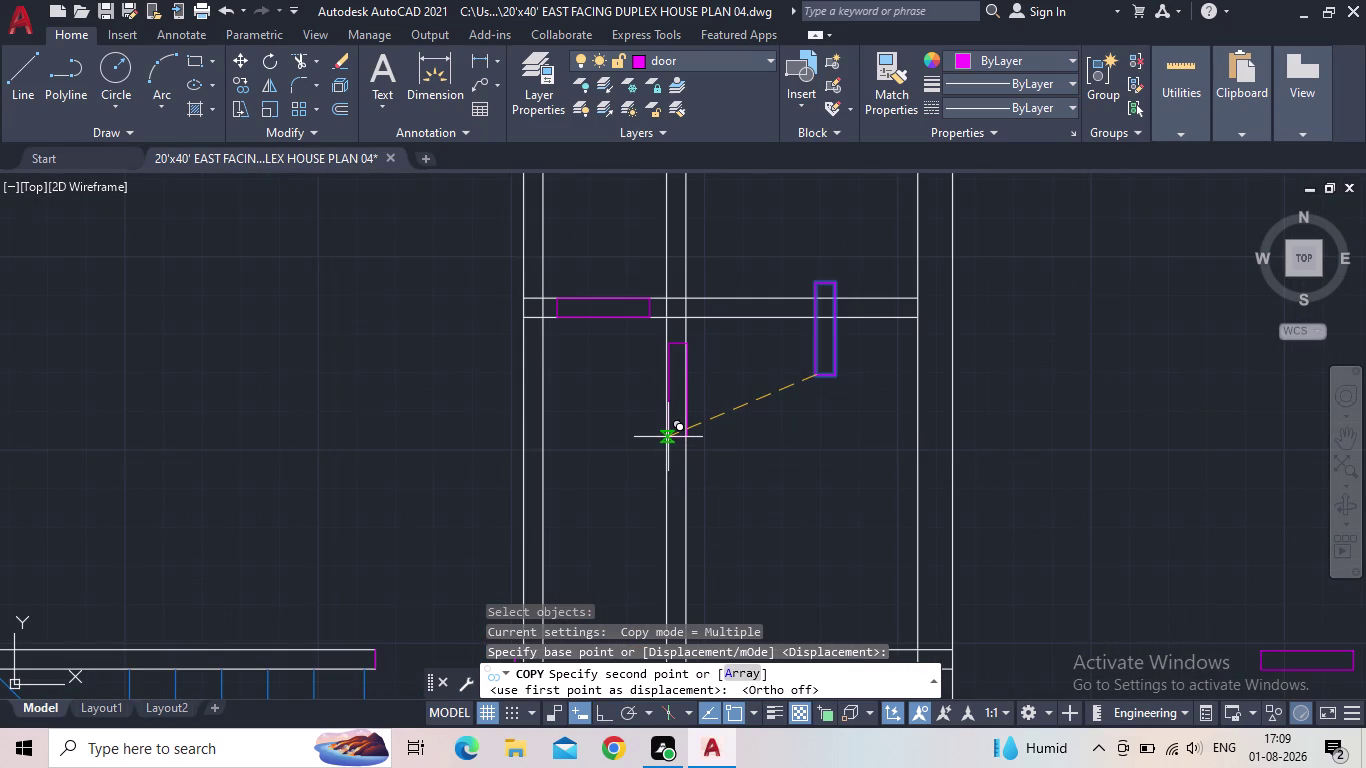
scroll(up, 3)
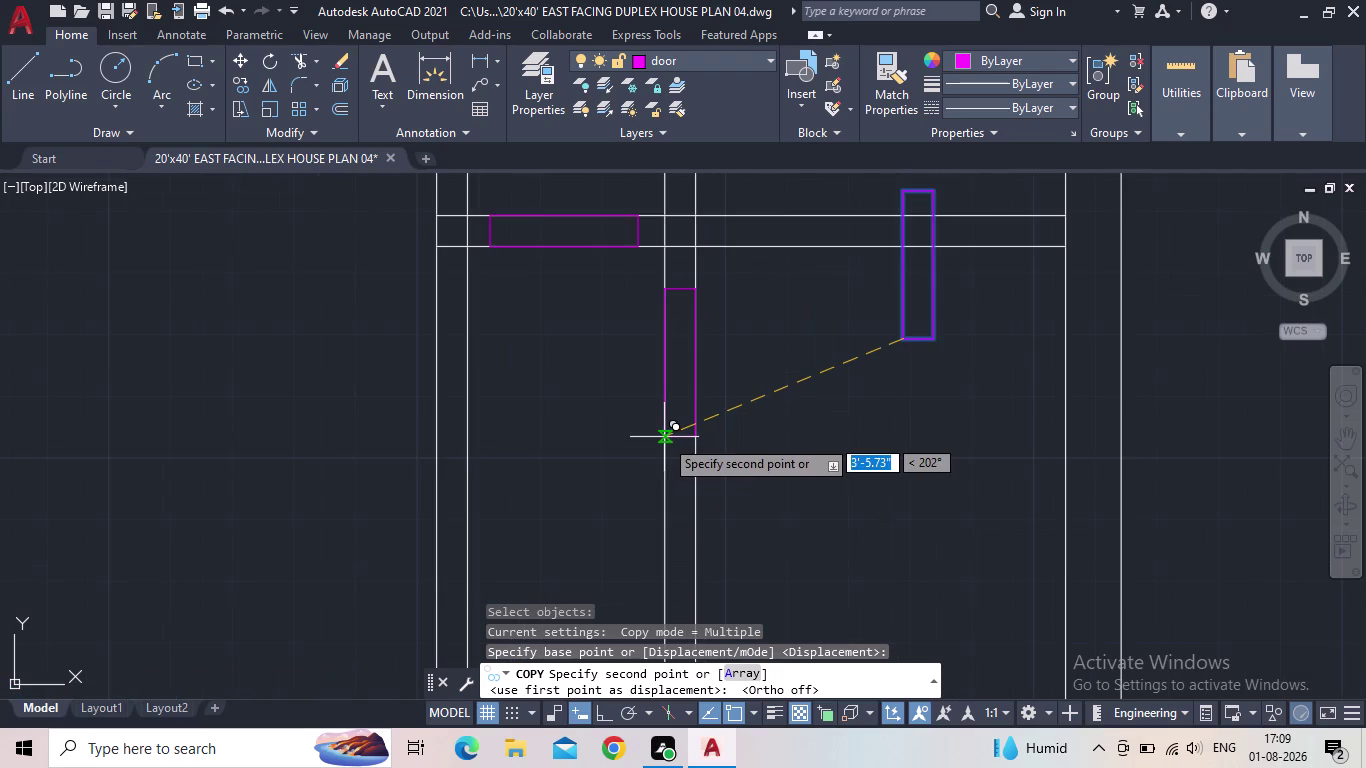
click(664, 439)
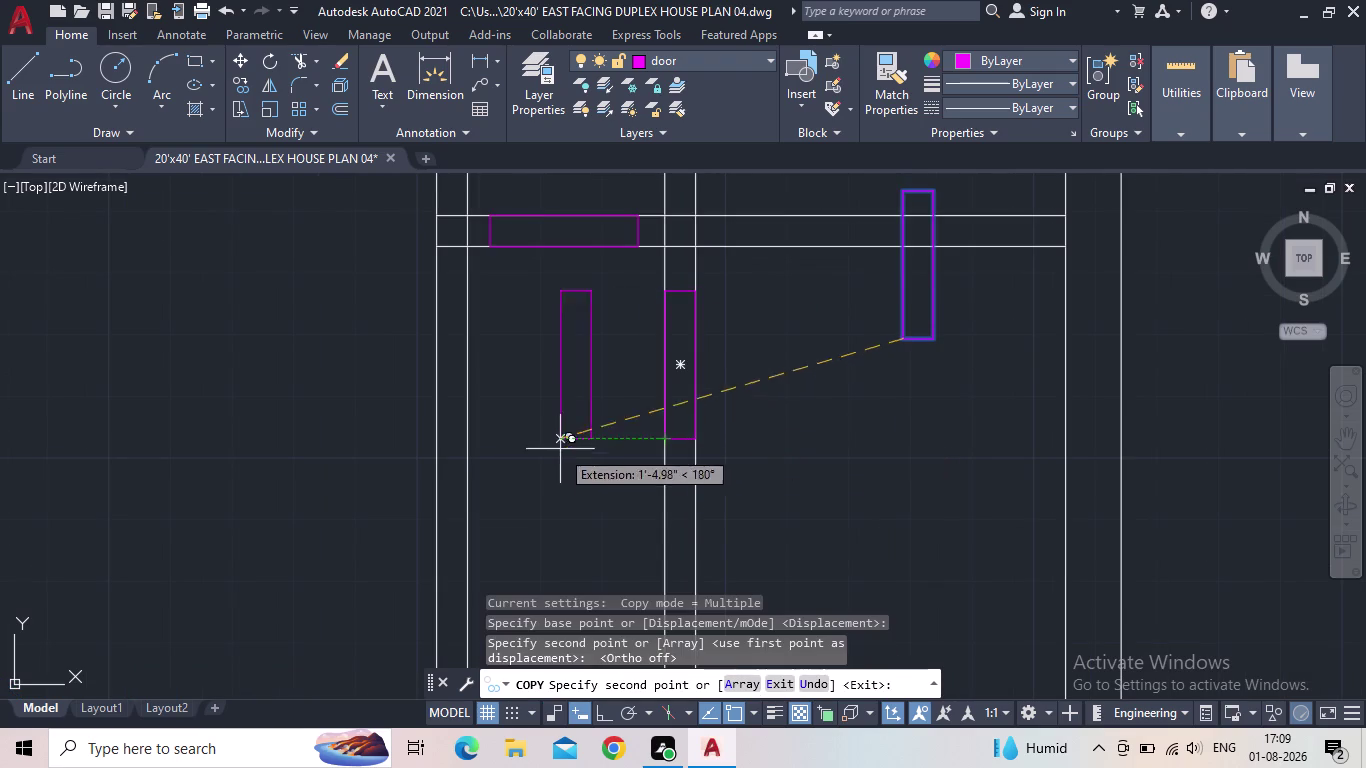
End the copy command and pan around to review the plan.
scroll(down, 3)
middle_drag(540, 530, 621, 408)
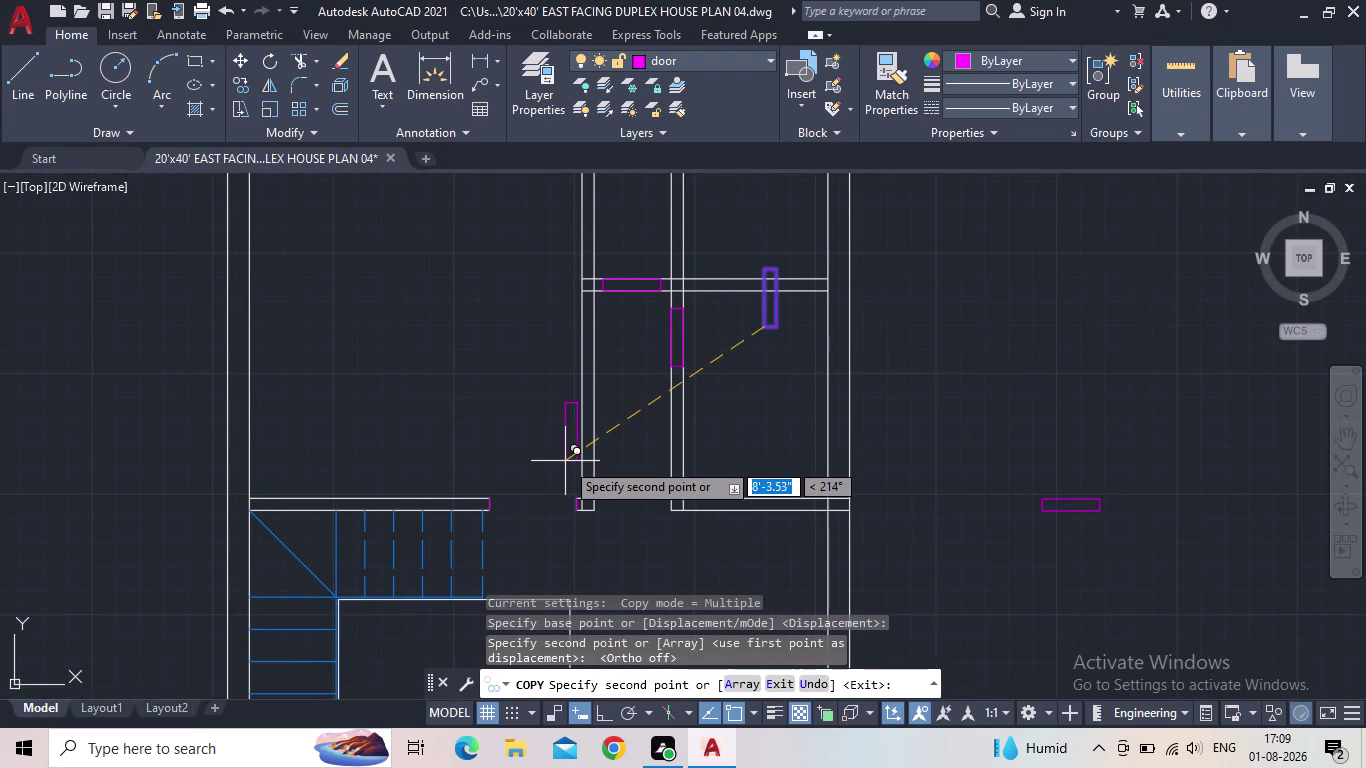
scroll(down, 3)
middle_drag(597, 576, 597, 491)
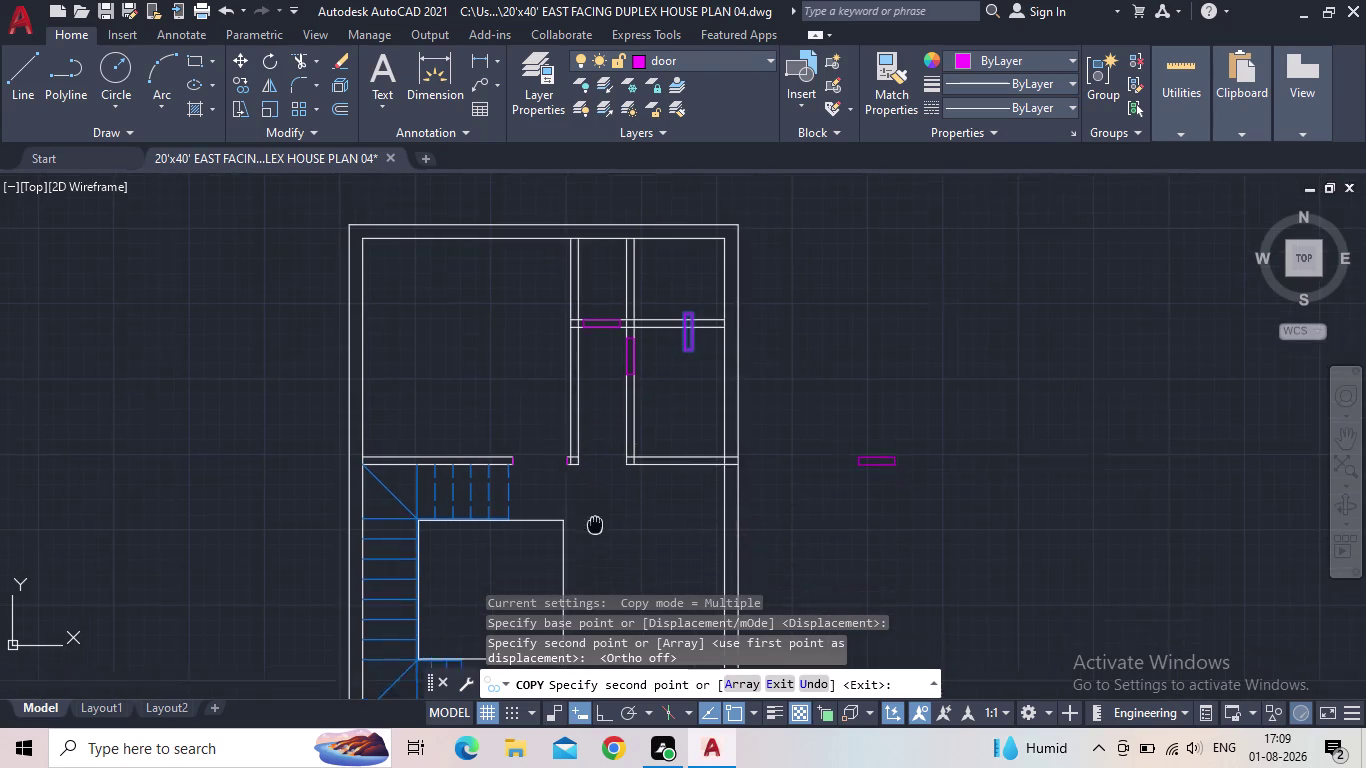
middle_drag(597, 491, 597, 376)
key(Escape)
middle_drag(592, 423, 626, 574)
scroll(up, 3)
scroll(down, 3)
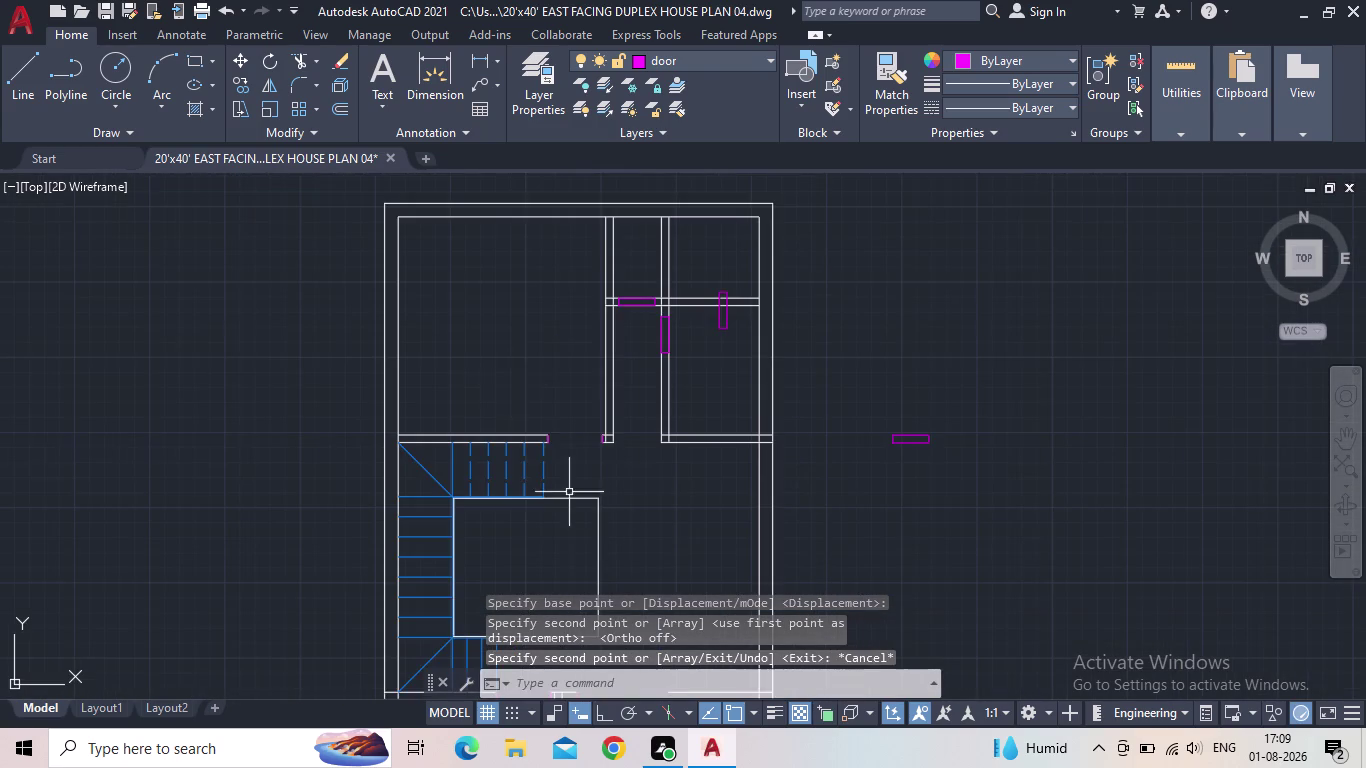
middle_drag(501, 336, 535, 423)
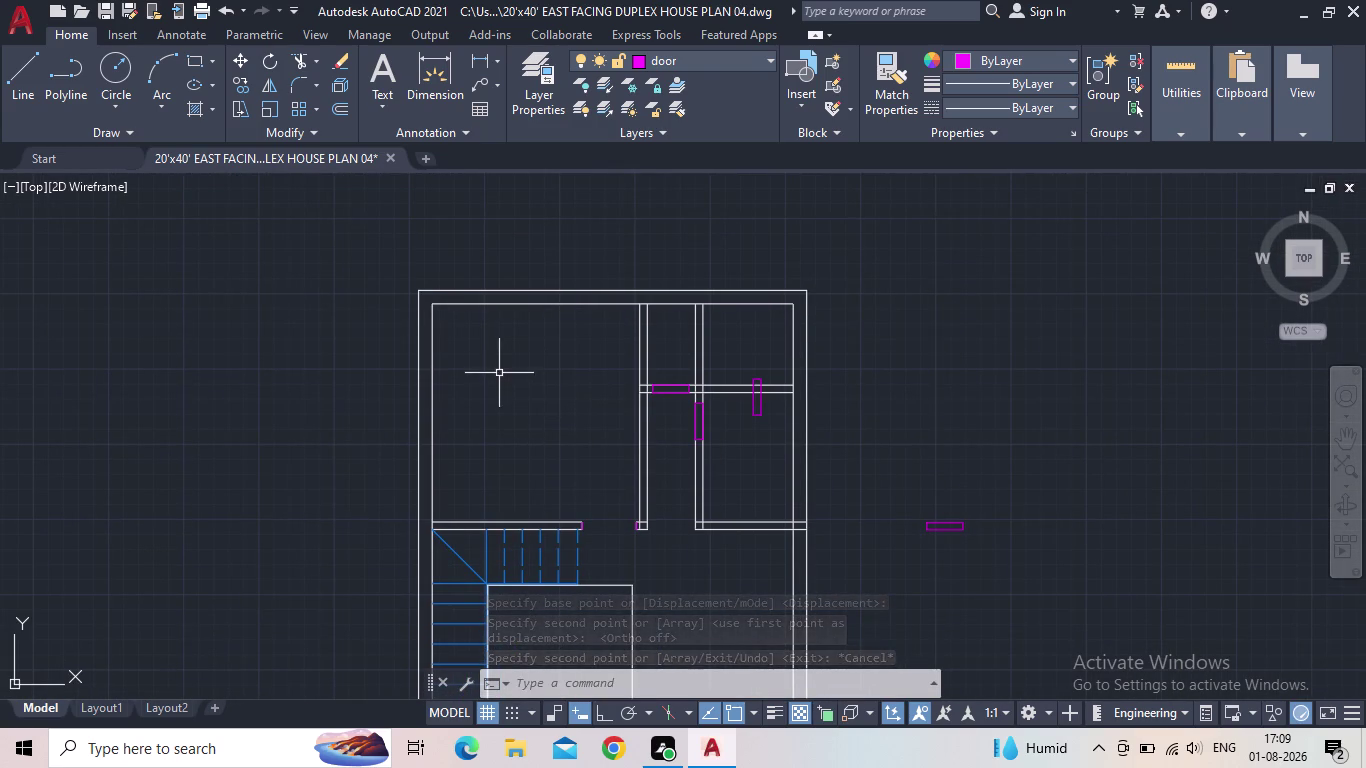
middle_drag(526, 386, 447, 397)
scroll(up, 3)
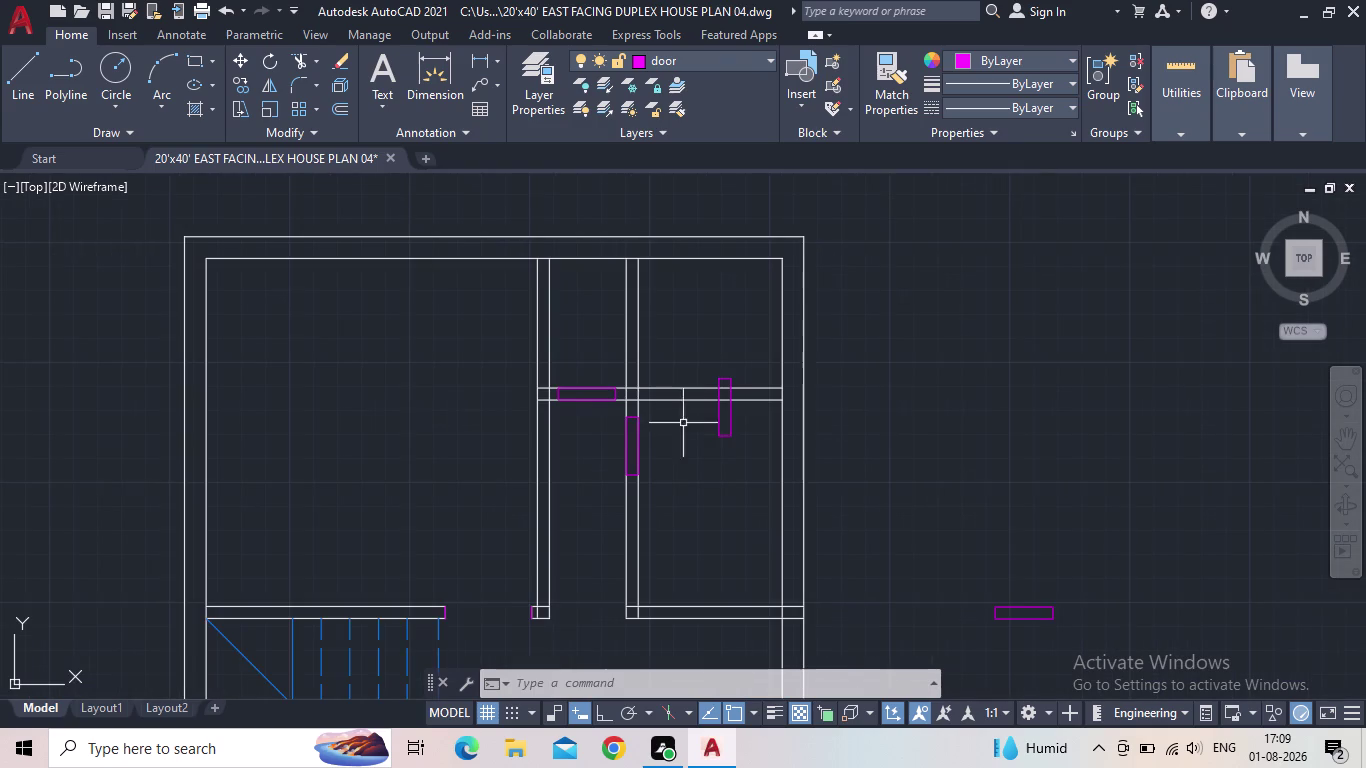
Delete the original vertical door rectangle.
click(741, 445)
click(701, 418)
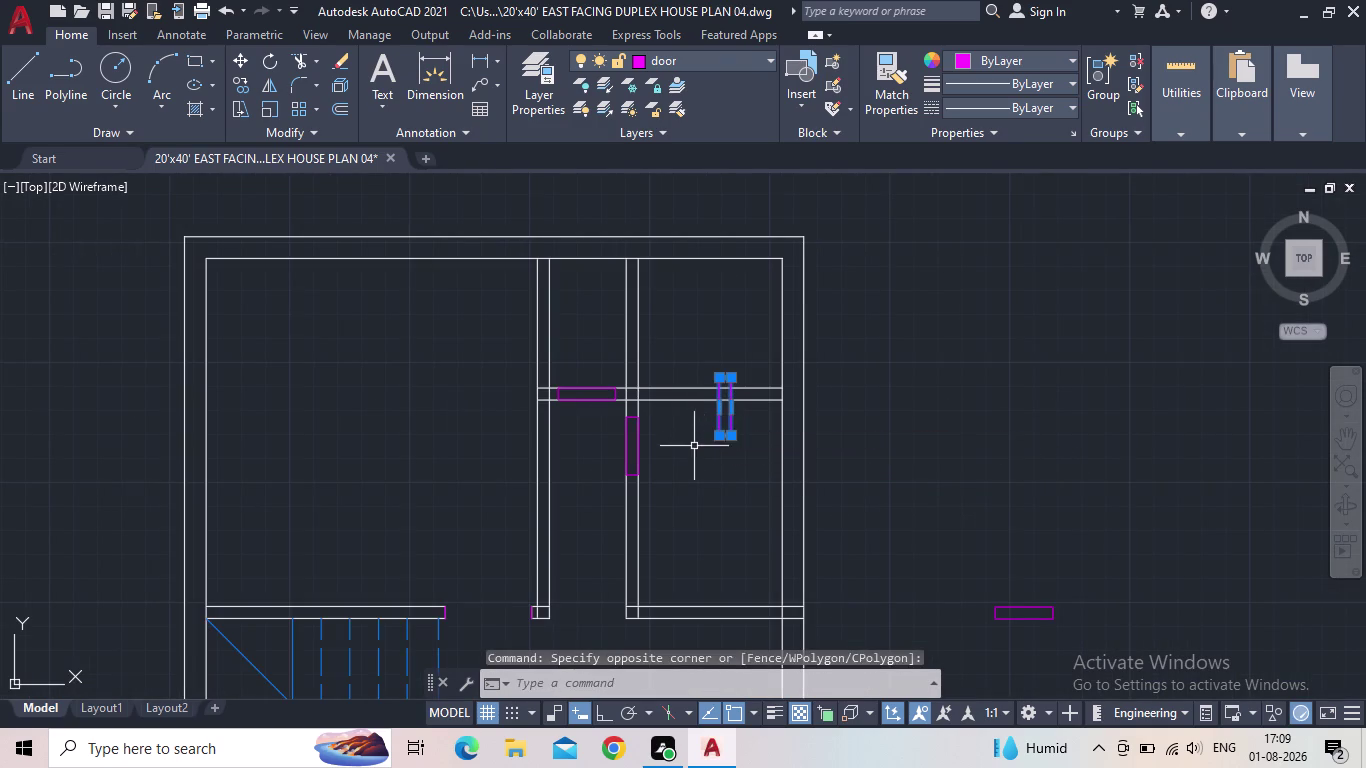
key(Delete)
Trim the wall lines with a fence through the door rectangles to open the doorways.
key(t)
text(R)
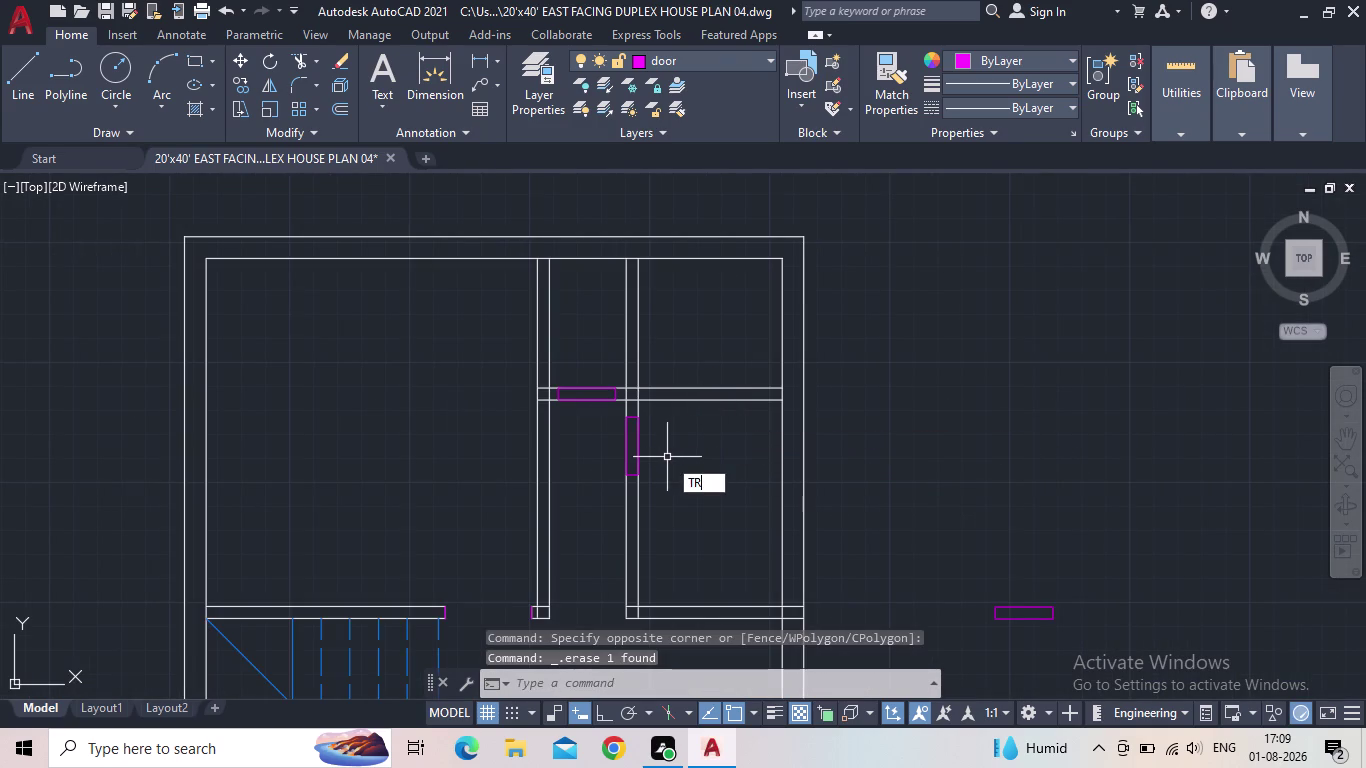
key(space)
scroll(up, 3)
drag(591, 416, 591, 401)
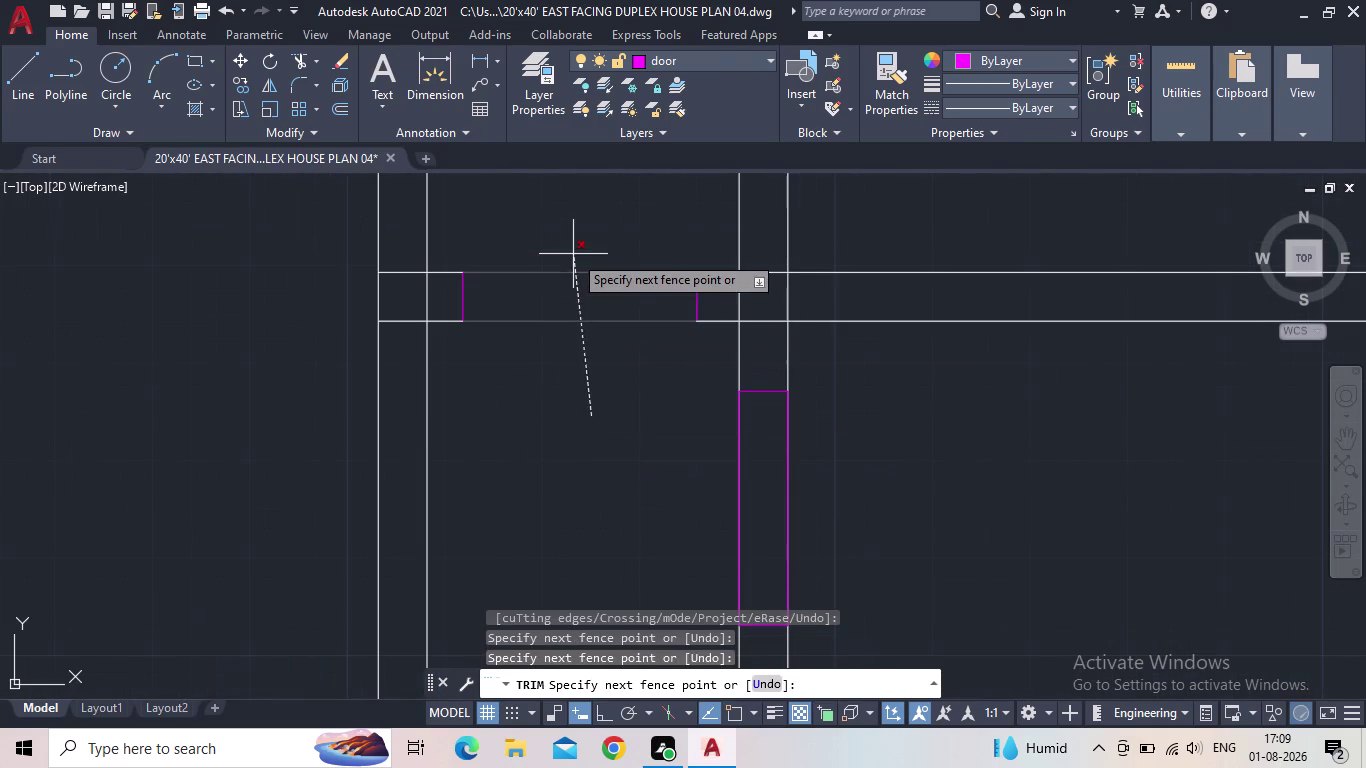
click(573, 245)
drag(652, 486, 673, 486)
click(845, 486)
scroll(down, 3)
middle_drag(846, 479, 782, 370)
scroll(down, 3)
key(Escape)
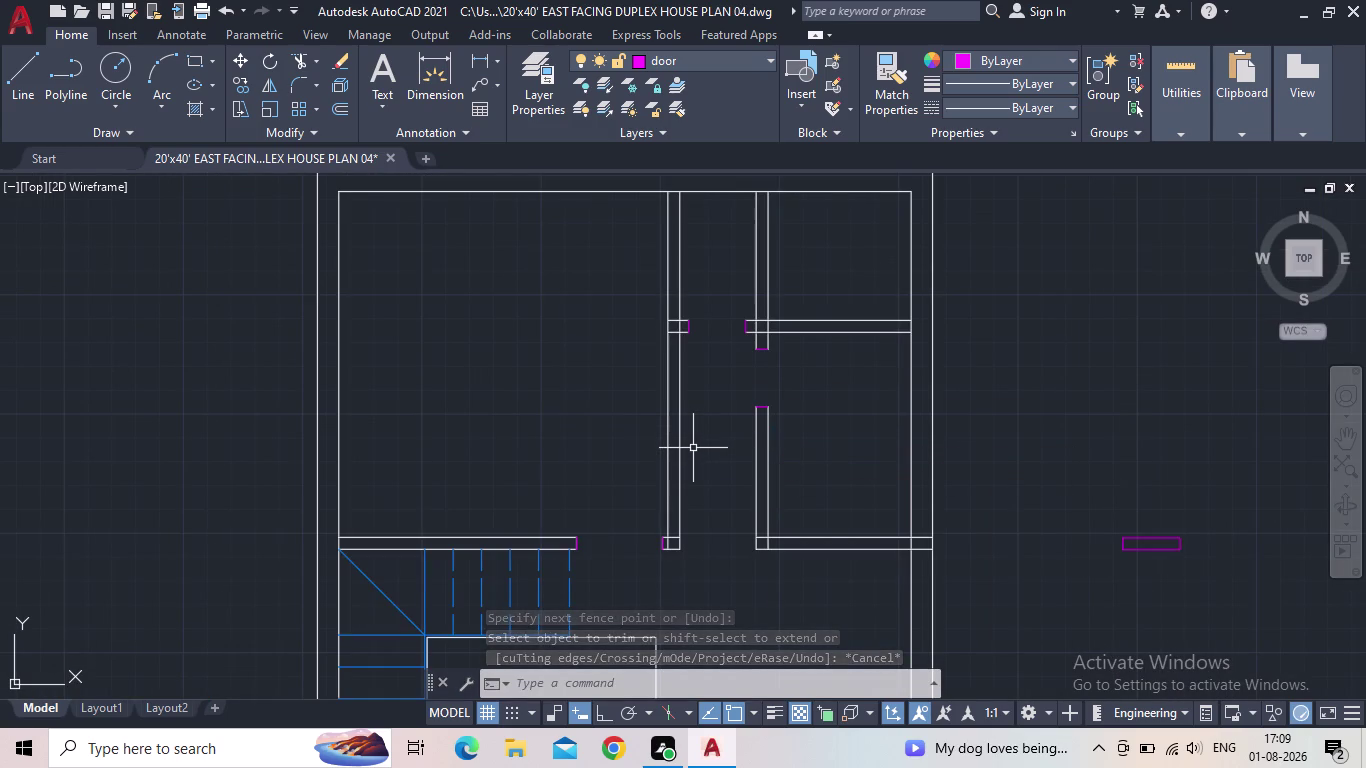
middle_drag(570, 370, 552, 360)
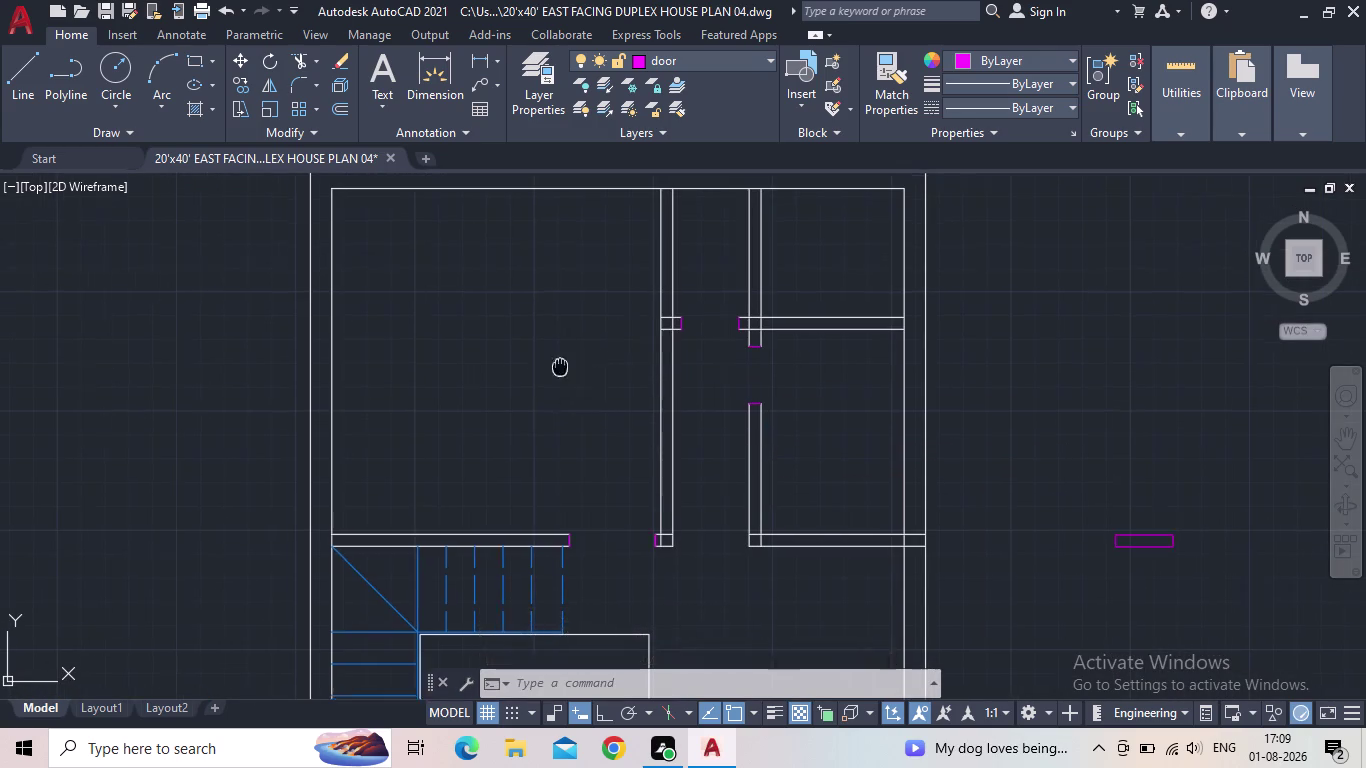
middle_drag(552, 360, 361, 316)
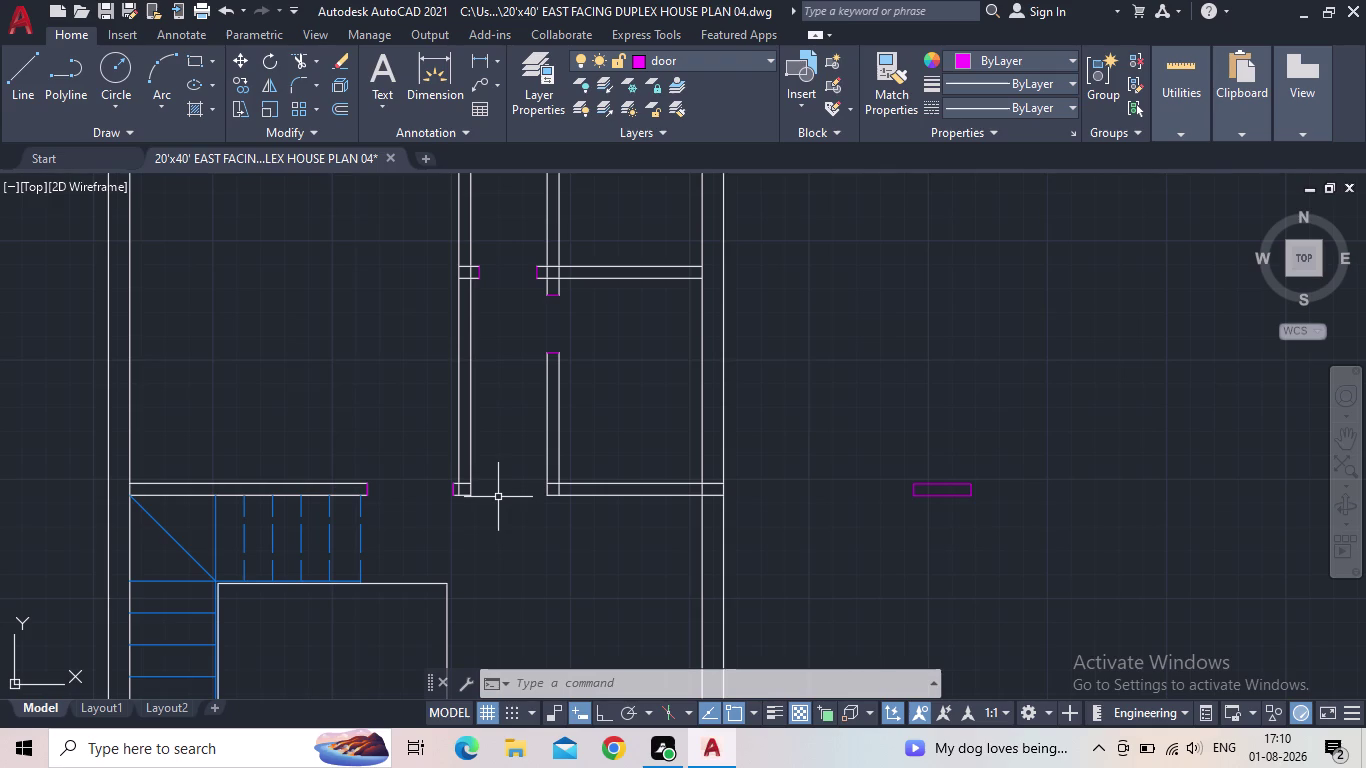
middle_drag(534, 339, 473, 498)
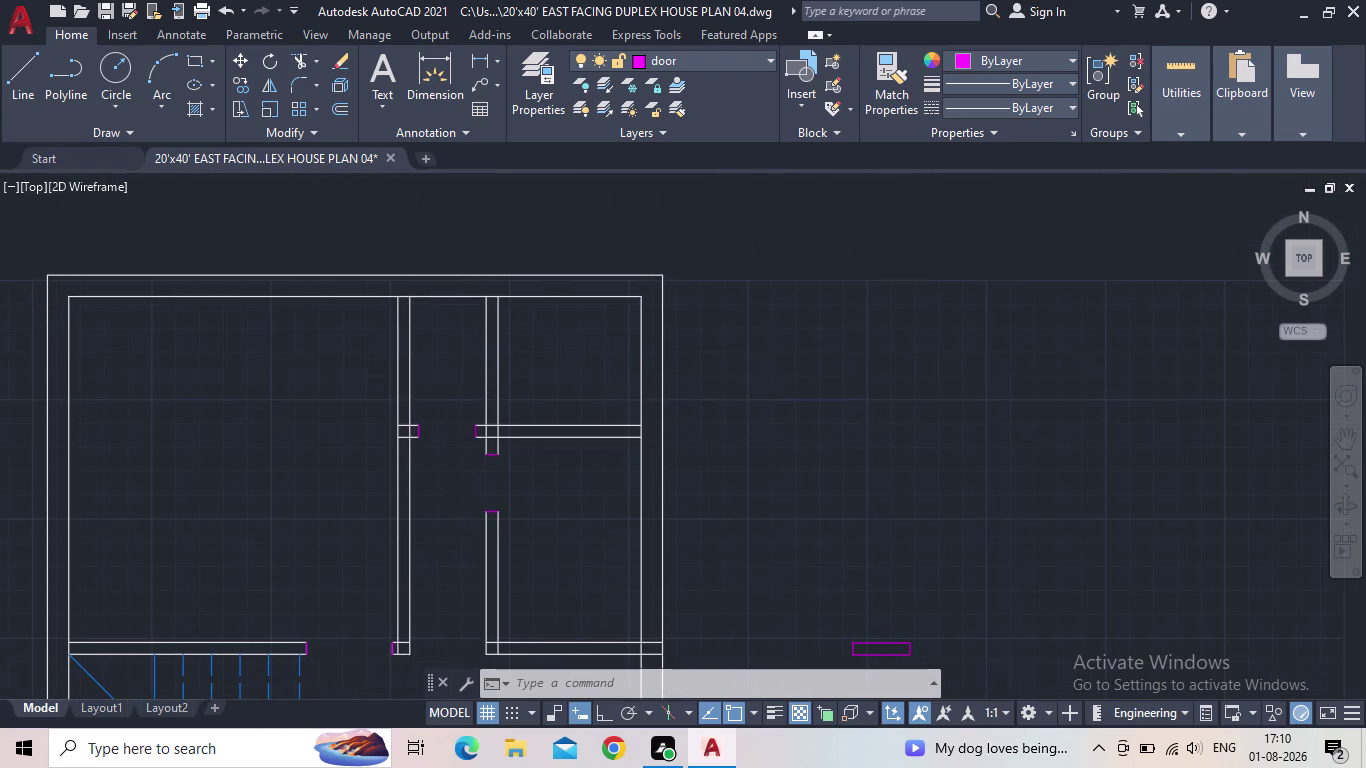
Undo the wall trimming and pan back to the door rectangles.
click(227, 11)
click(227, 11)
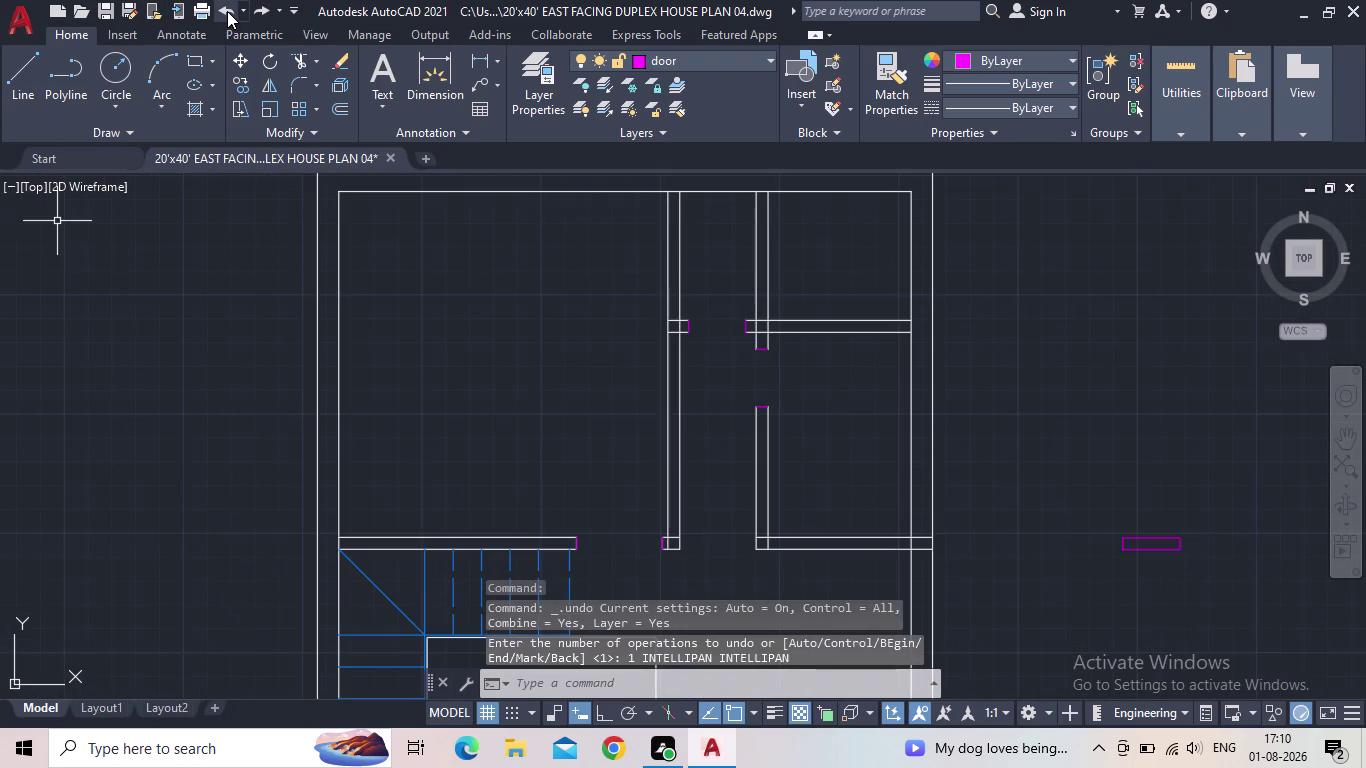
scroll(up, 3)
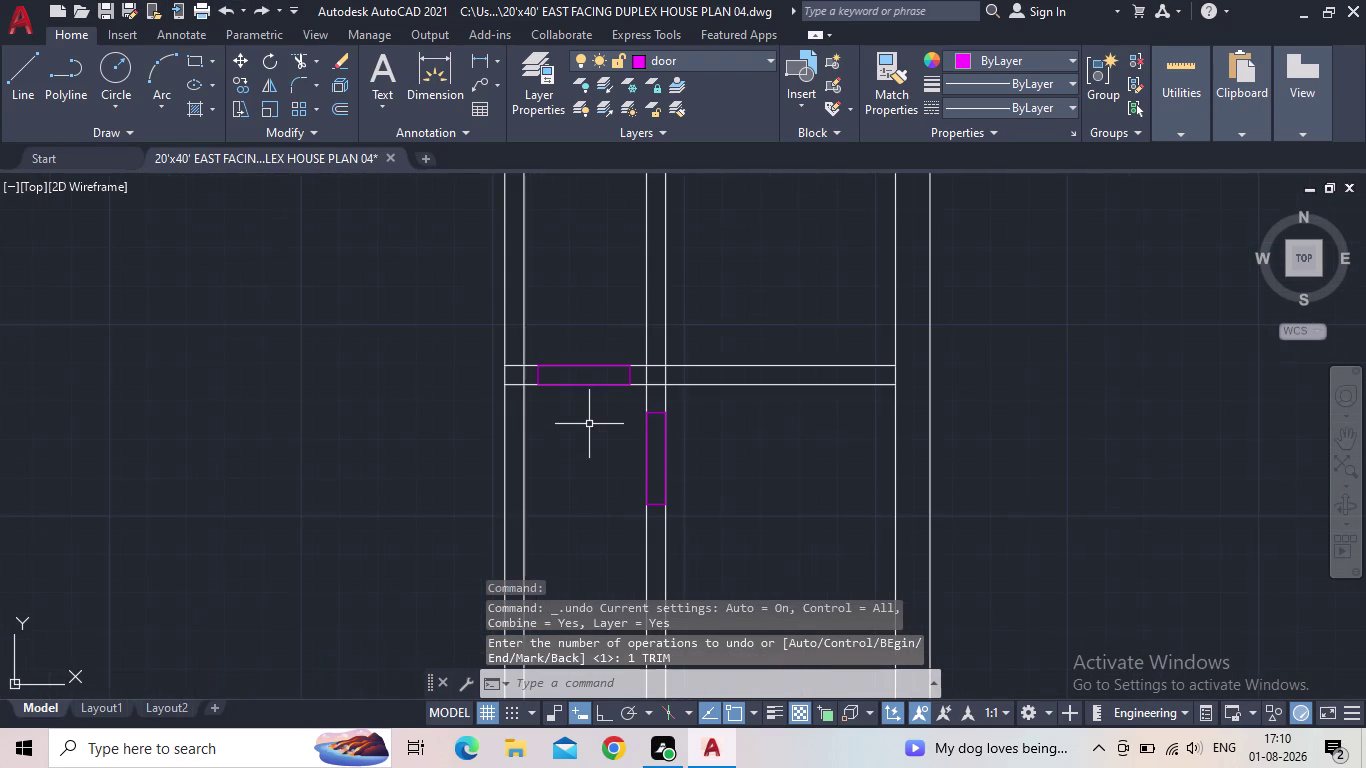
middle_drag(581, 407, 577, 444)
Delete the horizontal door rectangle.
click(627, 414)
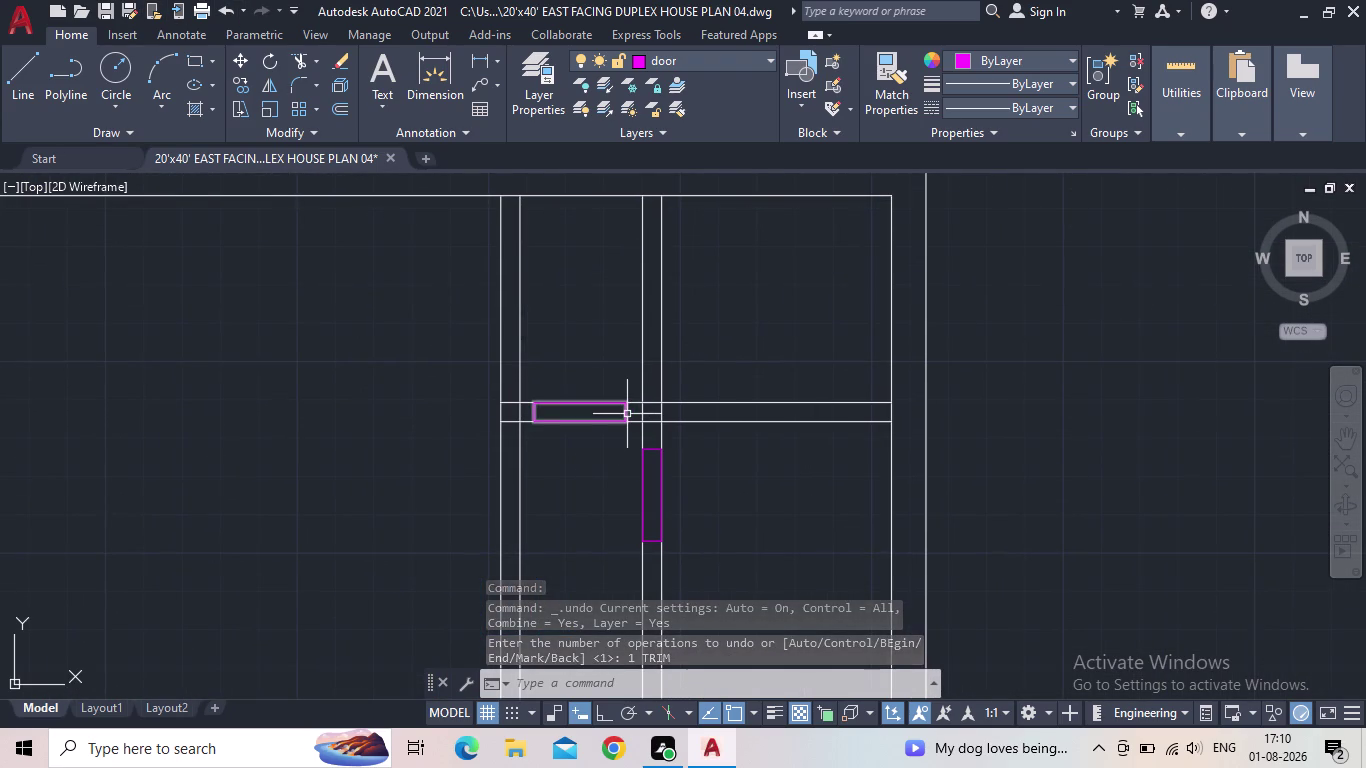
key(Delete)
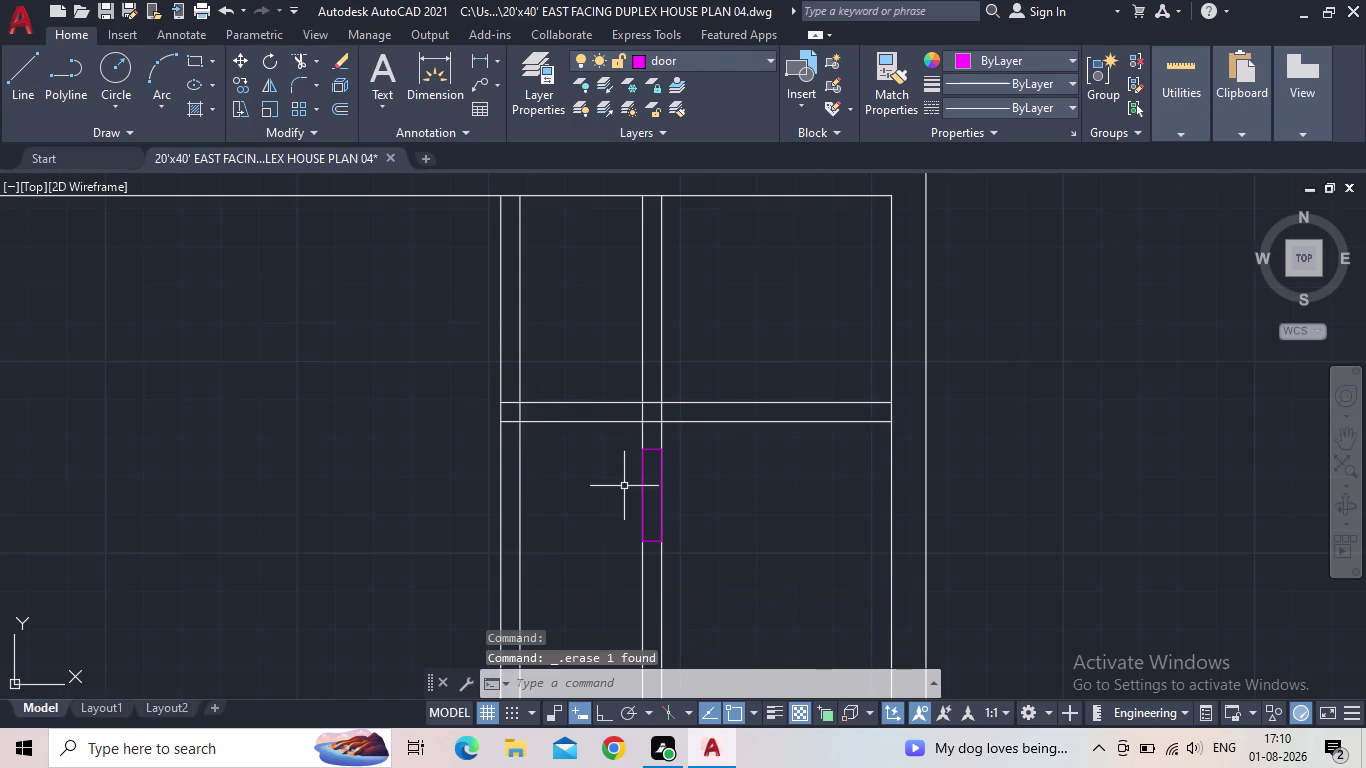
scroll(down, 3)
middle_drag(606, 482, 464, 444)
scroll(down, 3)
middle_drag(706, 406, 661, 335)
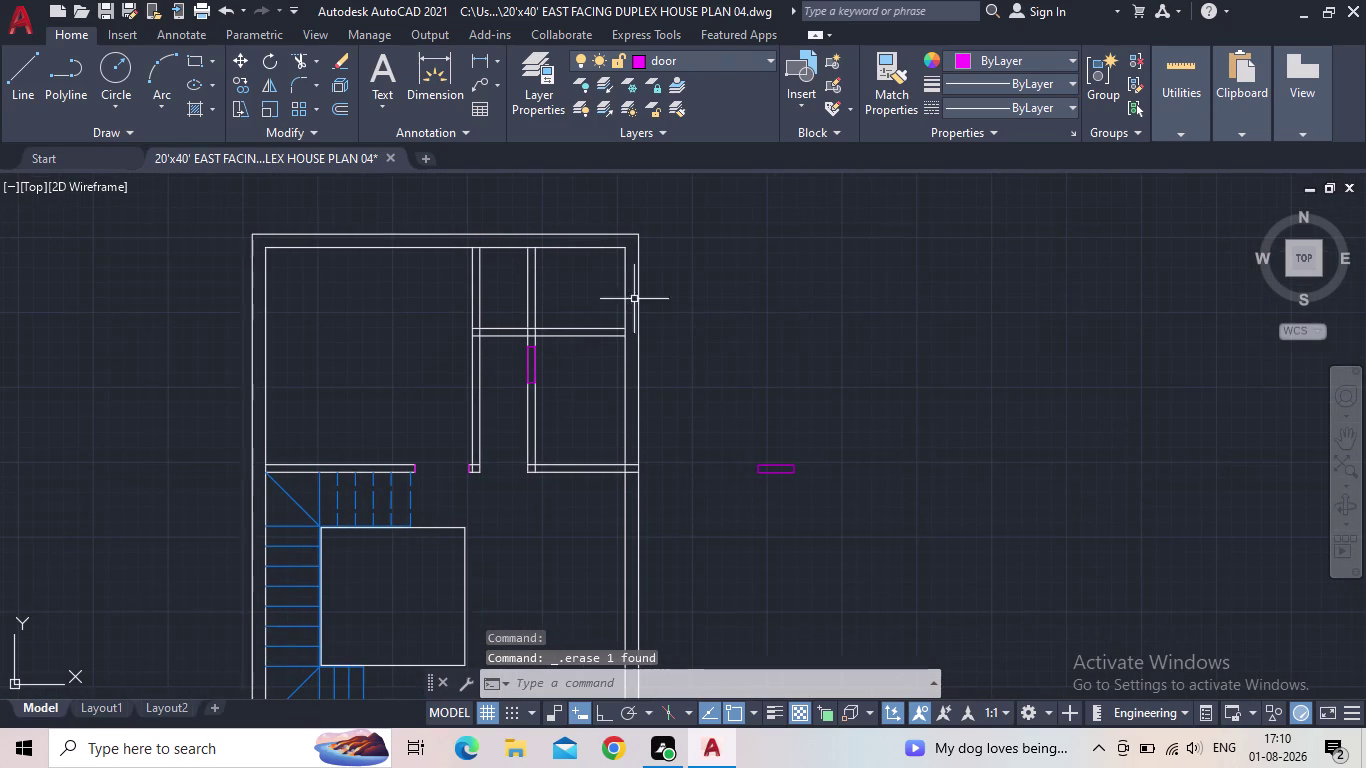
Start a 5-inch door rectangle beside the plan, then cancel the mistaken width entry.
key(r)
key(e)
text(C)
key(space)
click(727, 263)
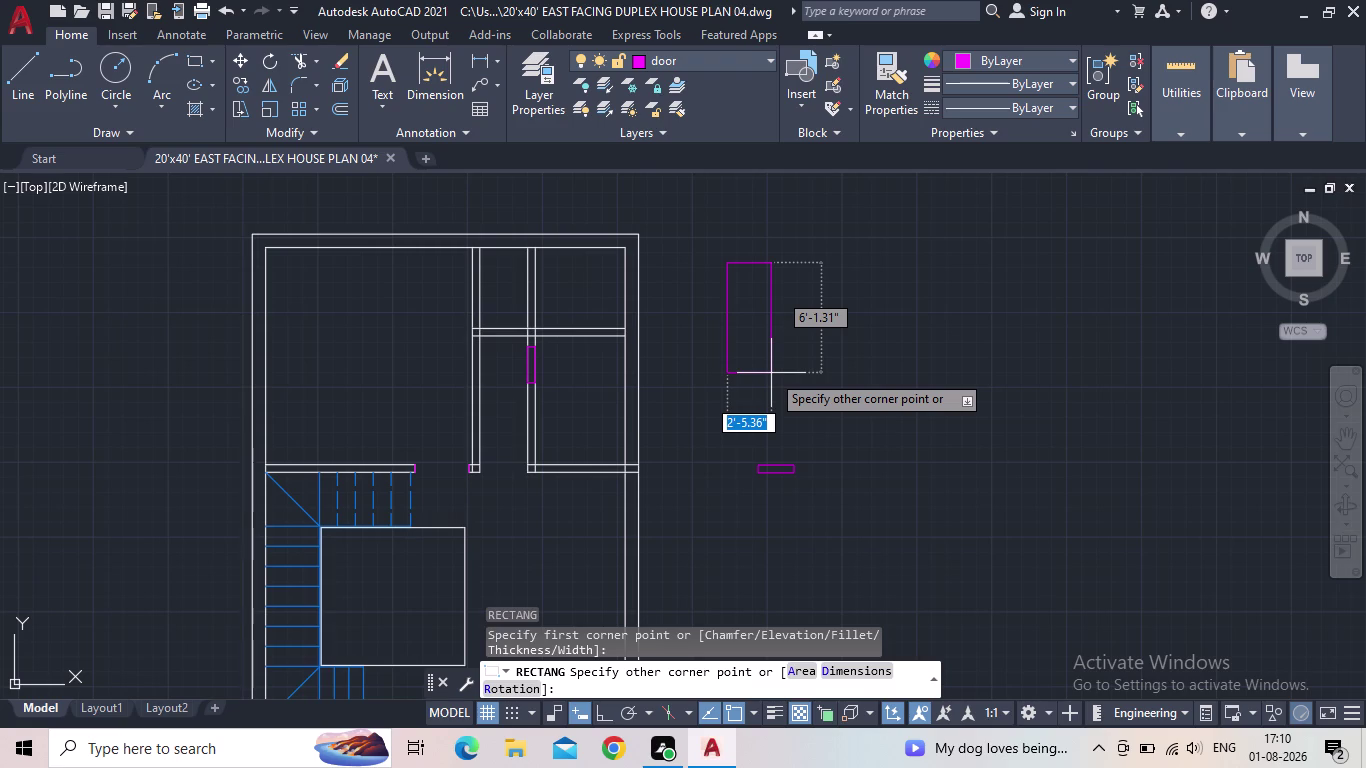
key(d)
key(Return)
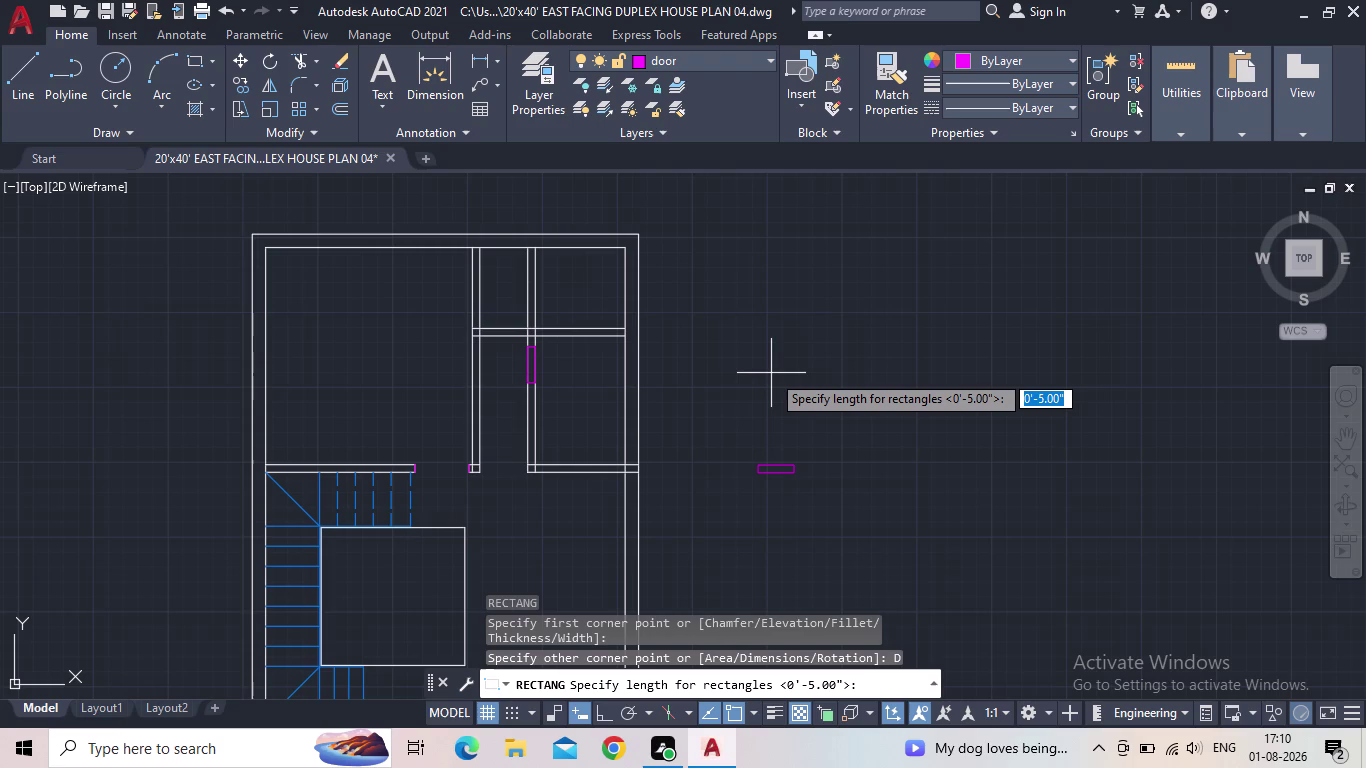
text(5")
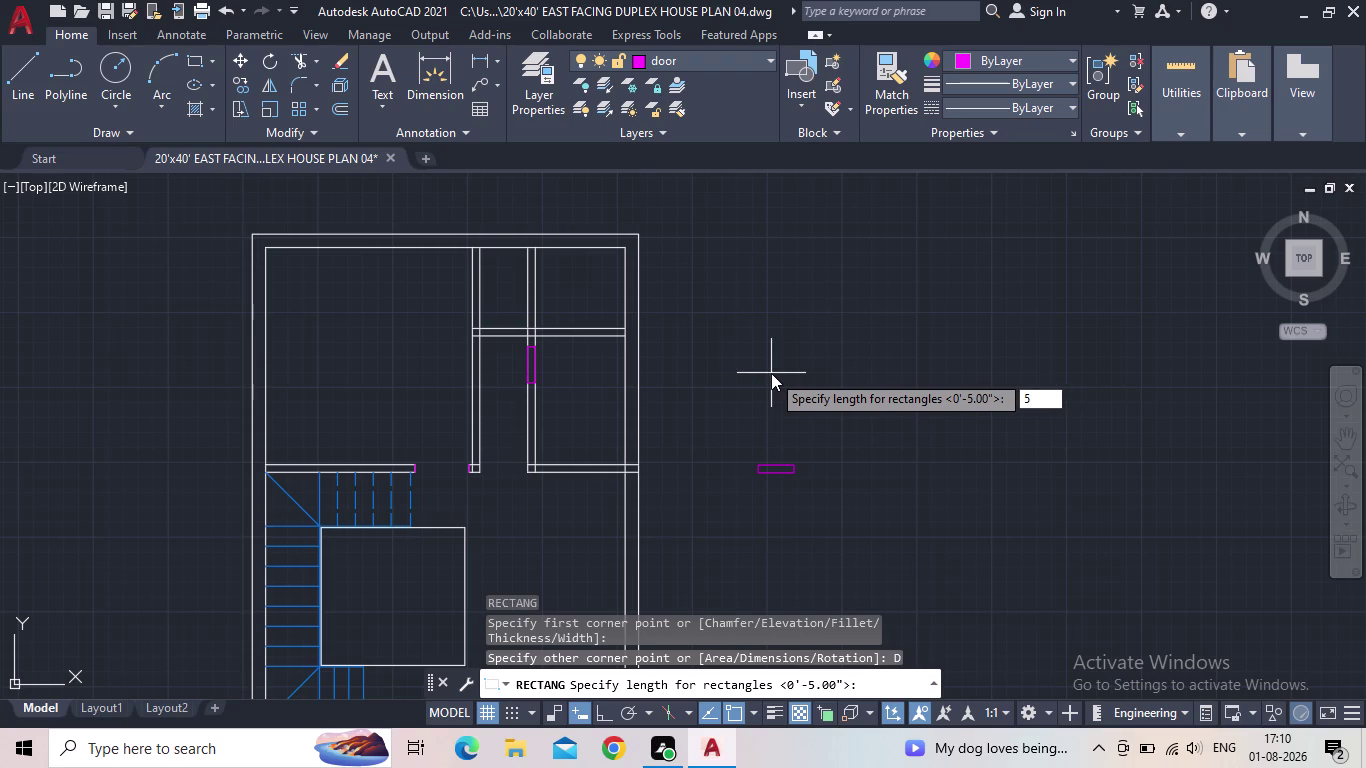
key(Return)
key(2)
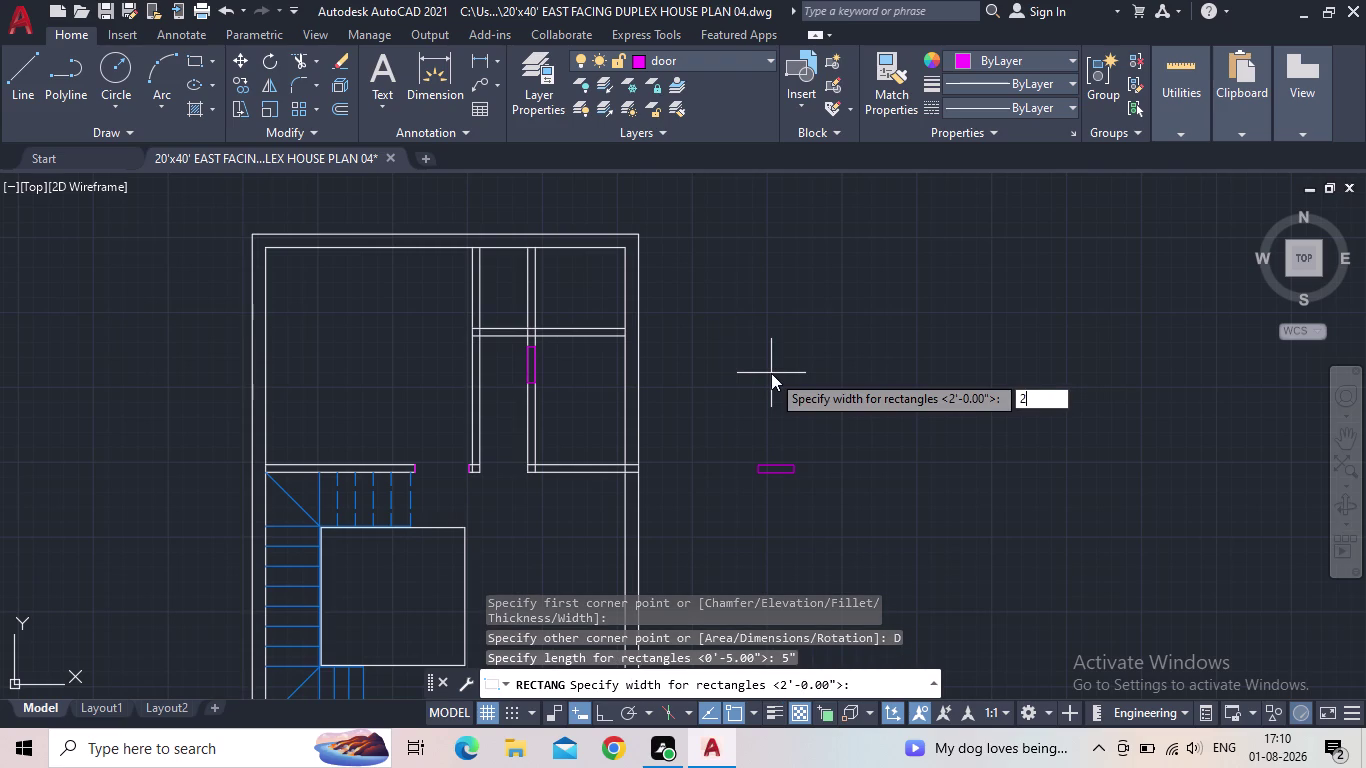
click(771, 373)
key(apostrophe)
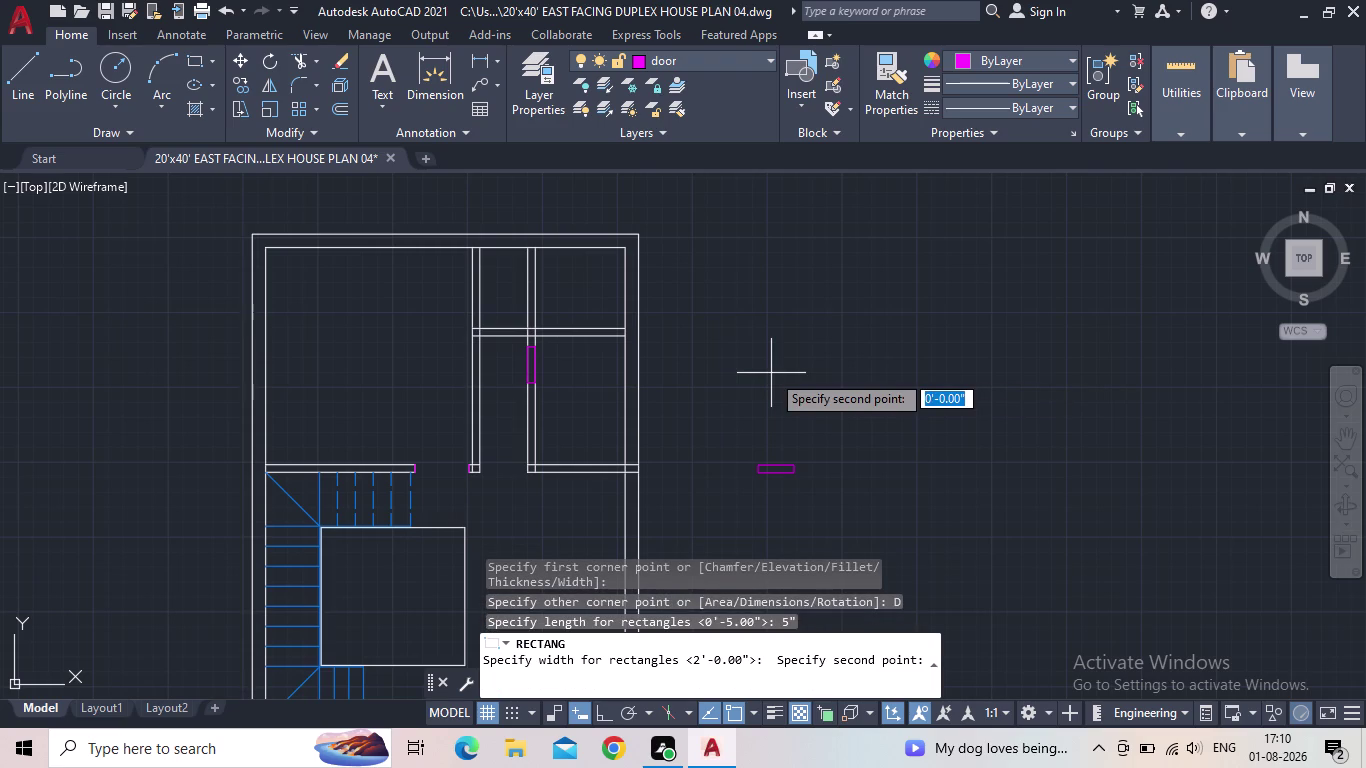
key(Escape)
key(Escape)
key(Escape)
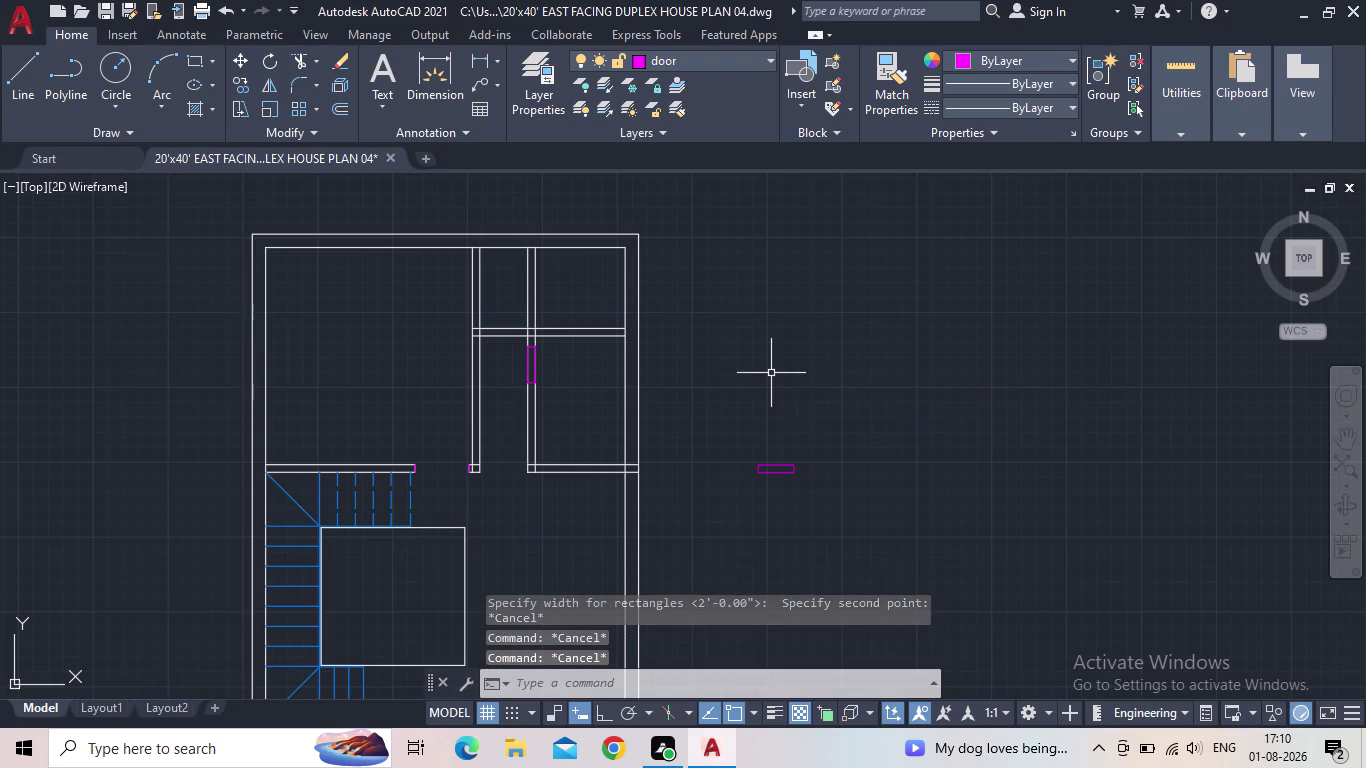
Redraw the door rectangle beside the plan with length 5" and width 2'6".
text(REC)
key(Return)
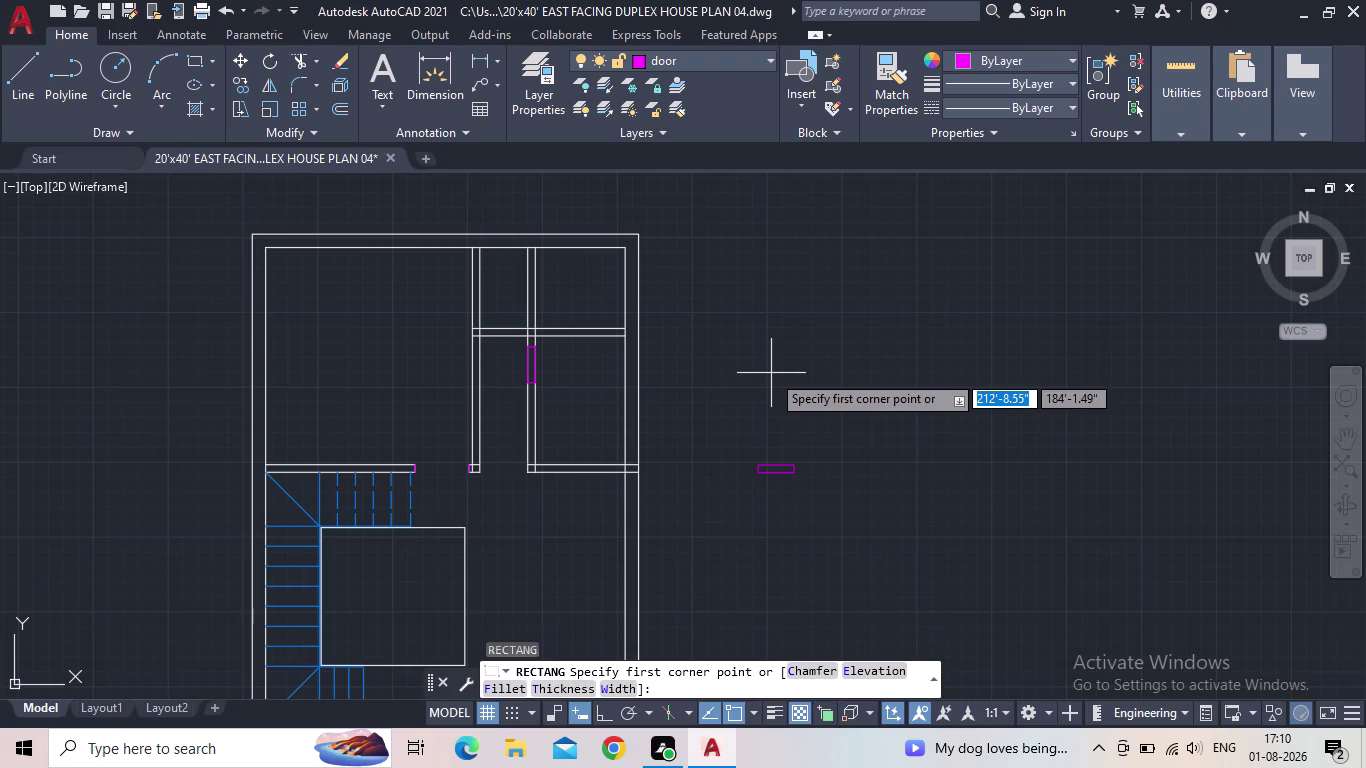
click(740, 300)
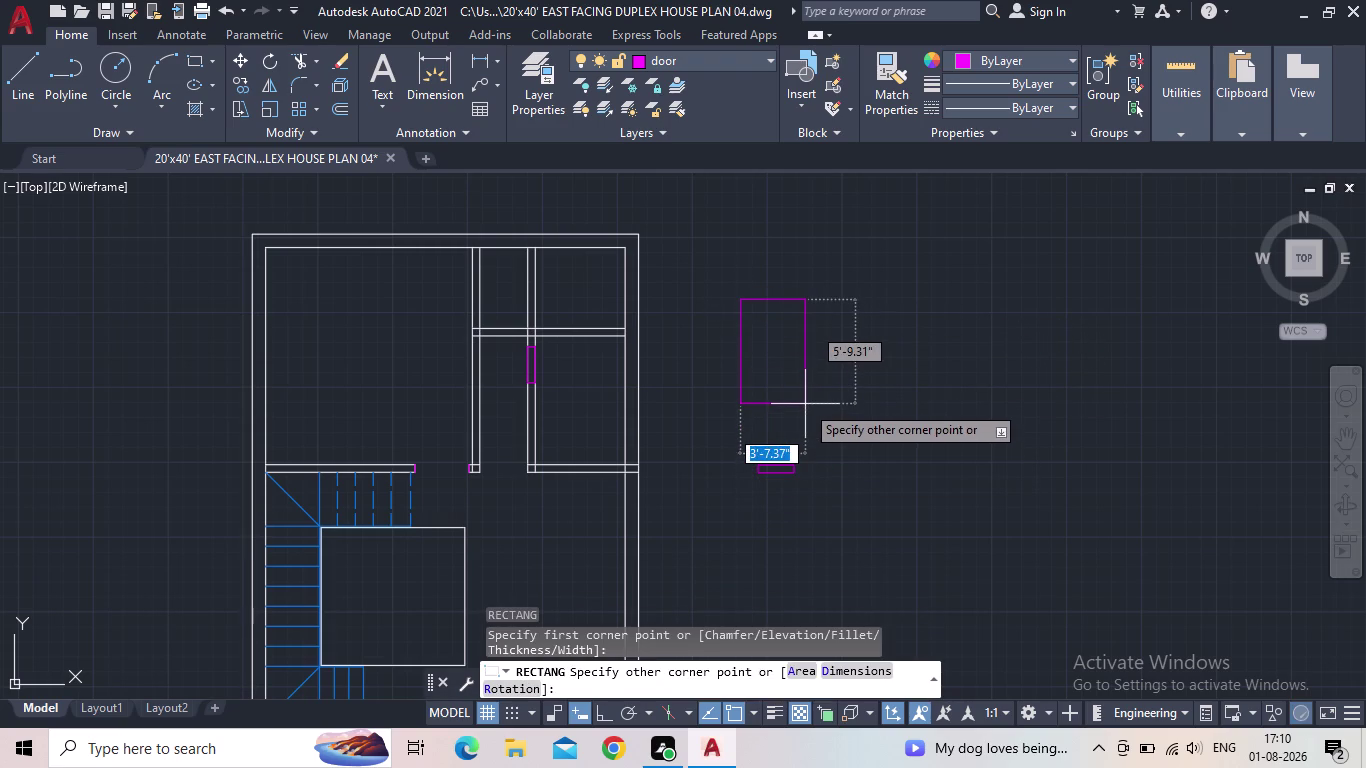
key(d)
key(Return)
text(9)
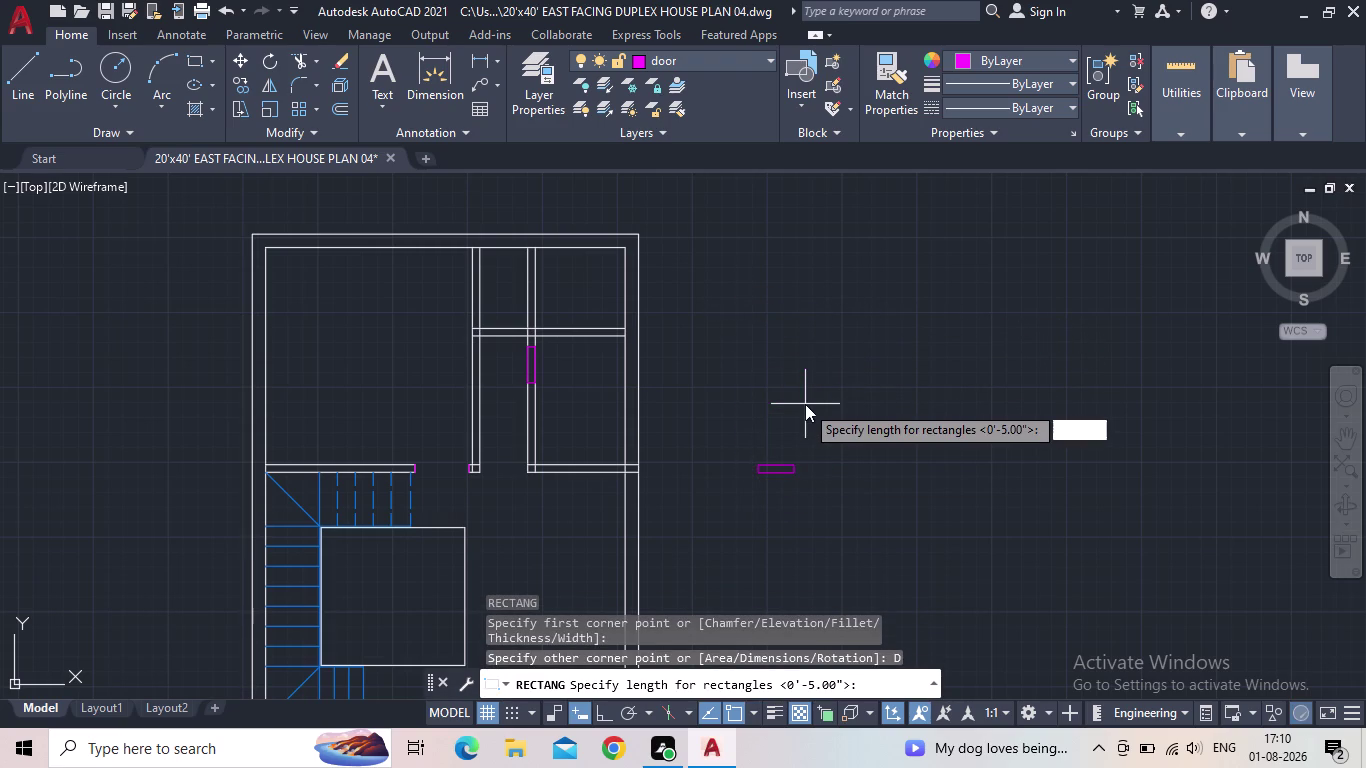
text(")
key(BackSpace)
key(BackSpace)
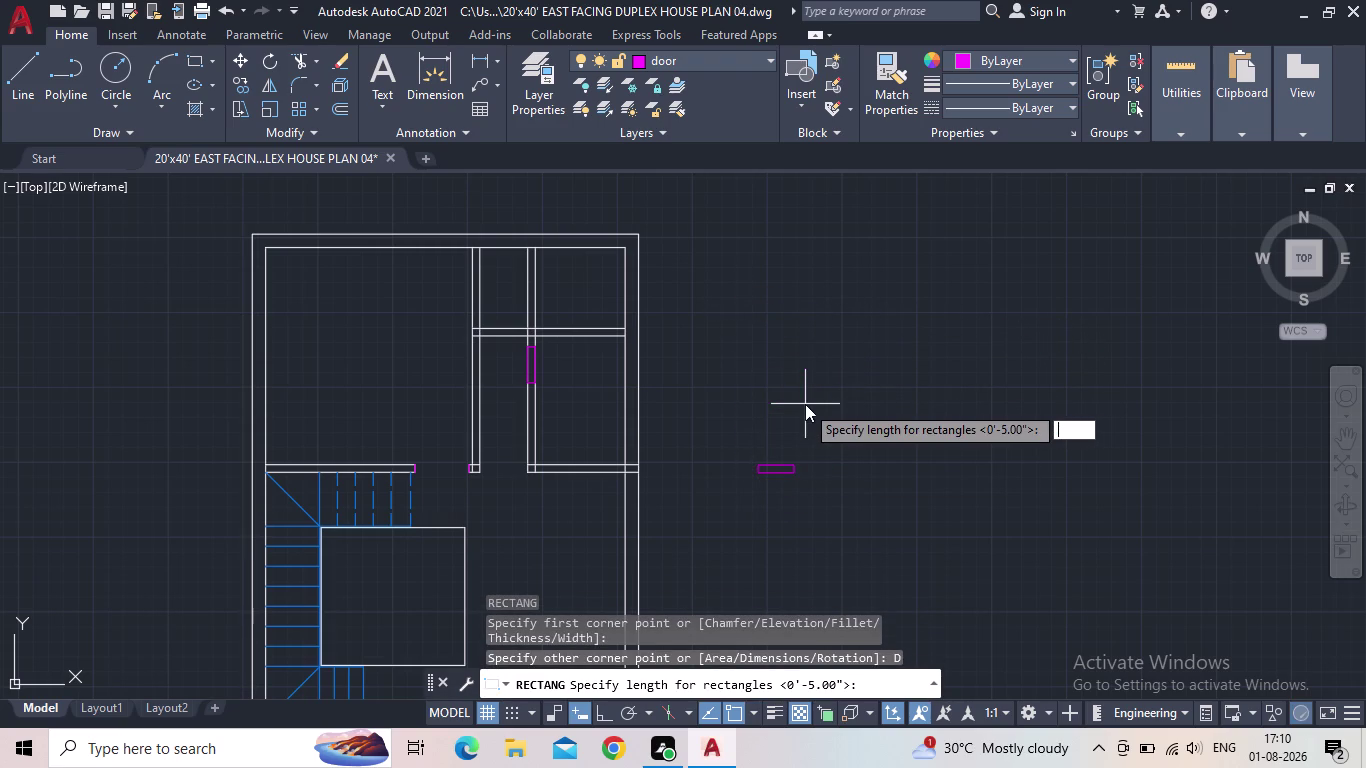
text(5")
key(Return)
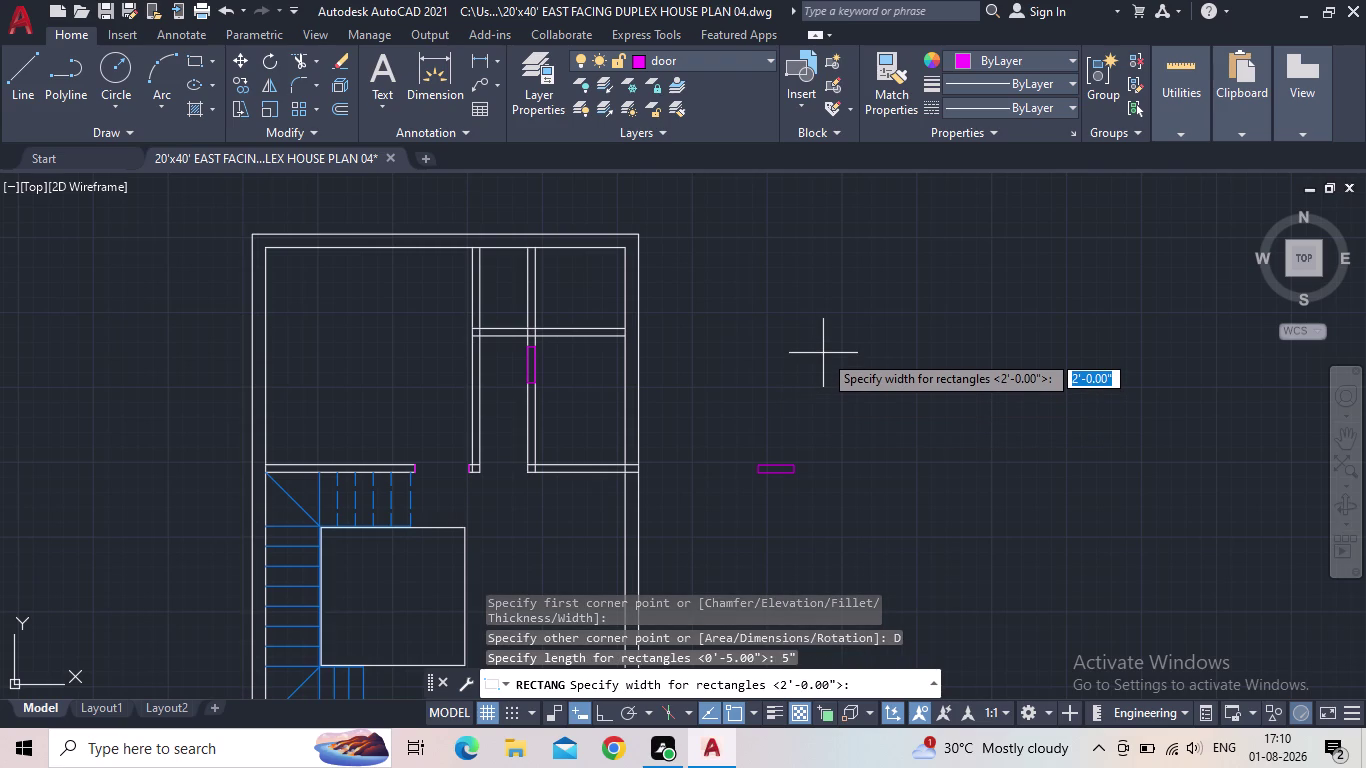
text(2')
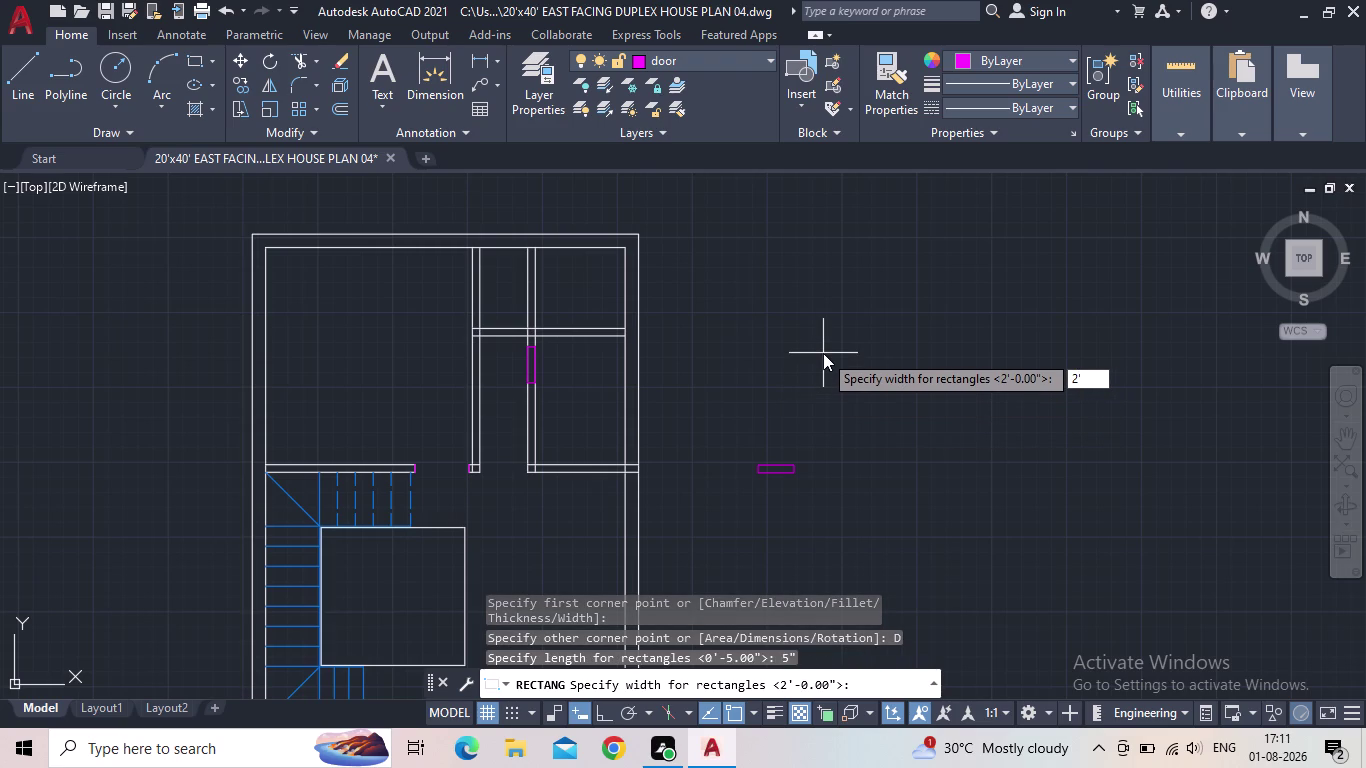
text(6")
key(Return)
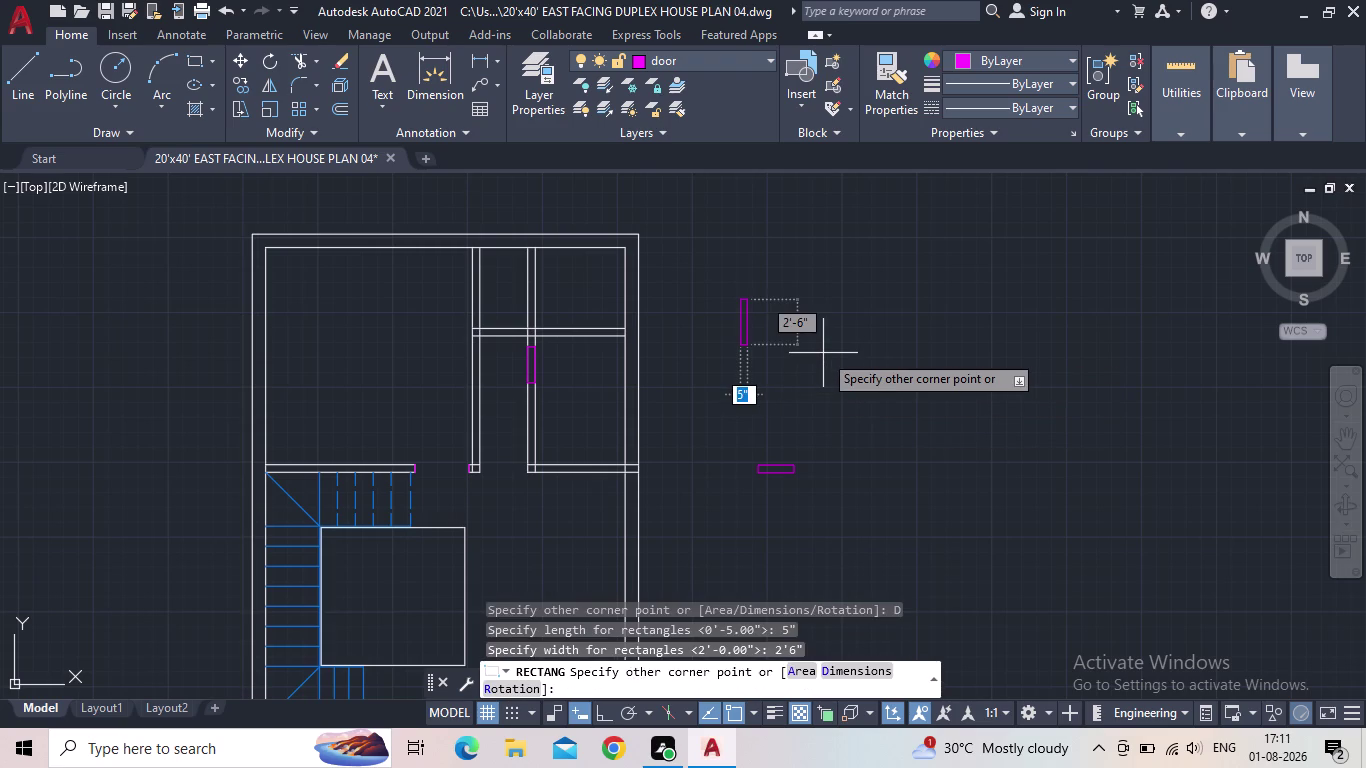
click(821, 351)
Select the newly drawn door rectangle.
key(Escape)
click(819, 352)
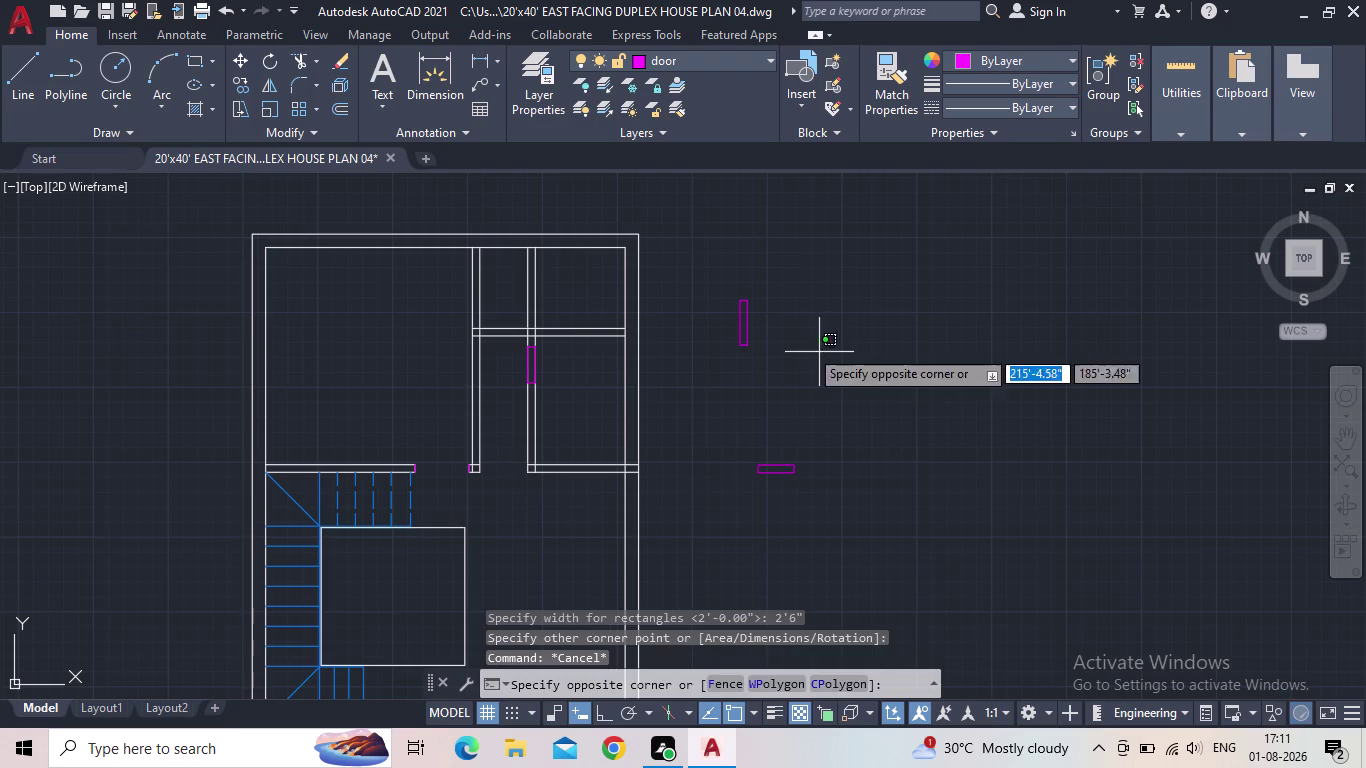
click(709, 304)
Copy the door rectangle up near the upper wall of the plan.
text(C)
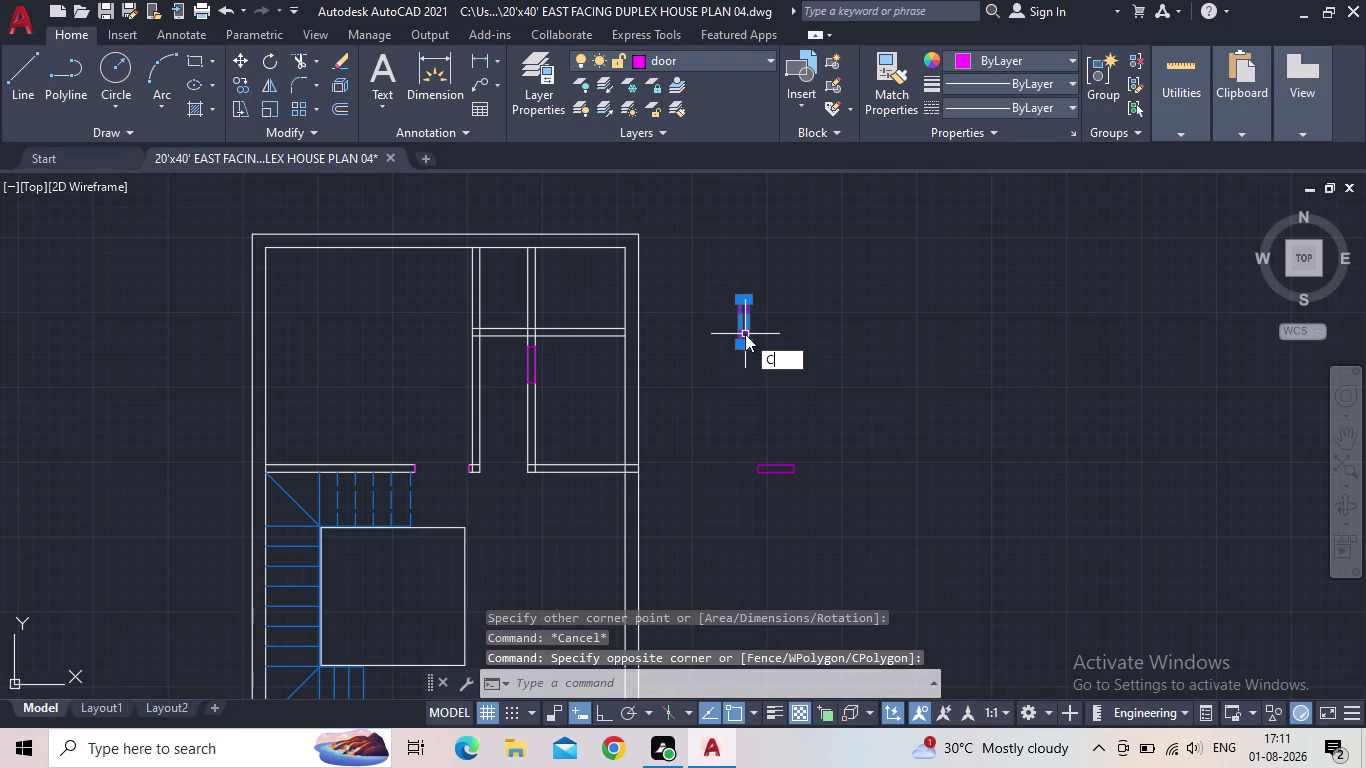
text(O)
key(Return)
scroll(up, 3)
scroll(up, 3)
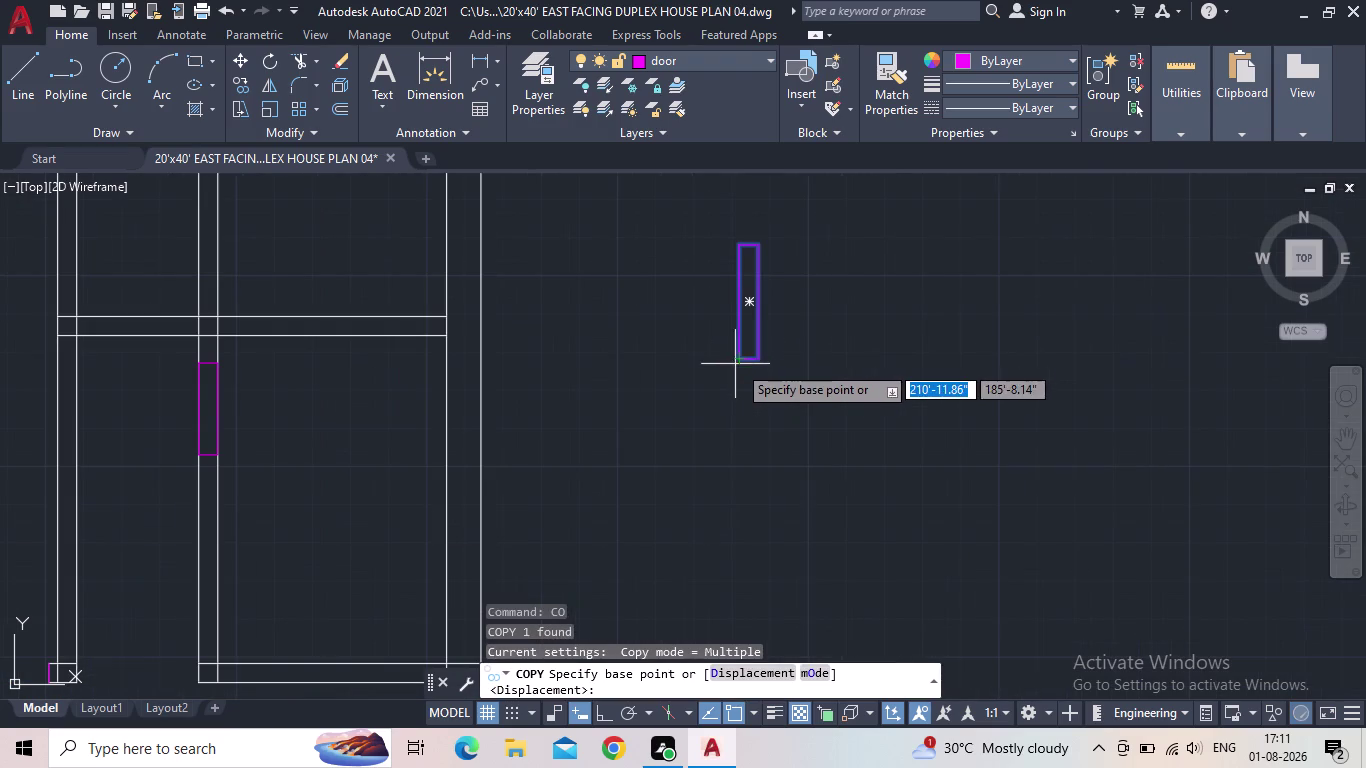
click(744, 360)
middle_drag(632, 347, 719, 375)
scroll(down, 3)
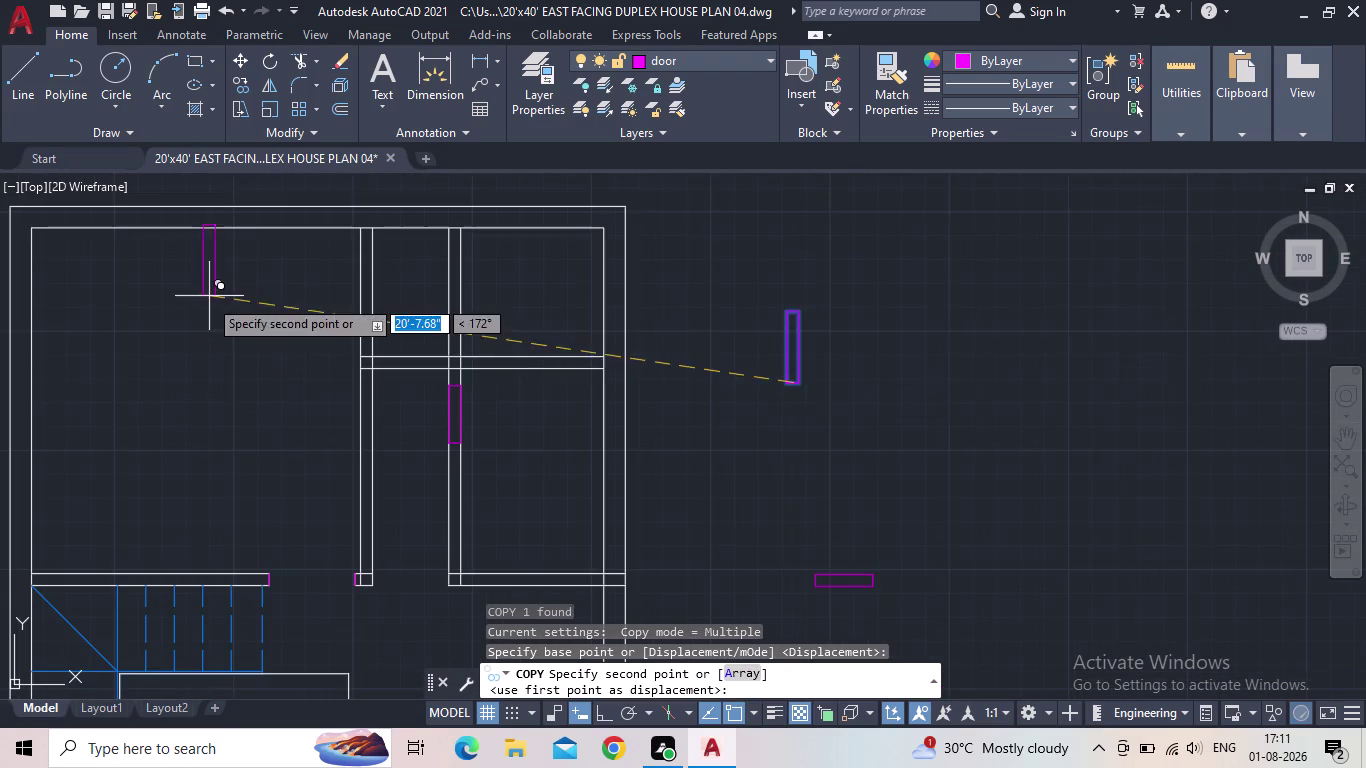
scroll(up, 3)
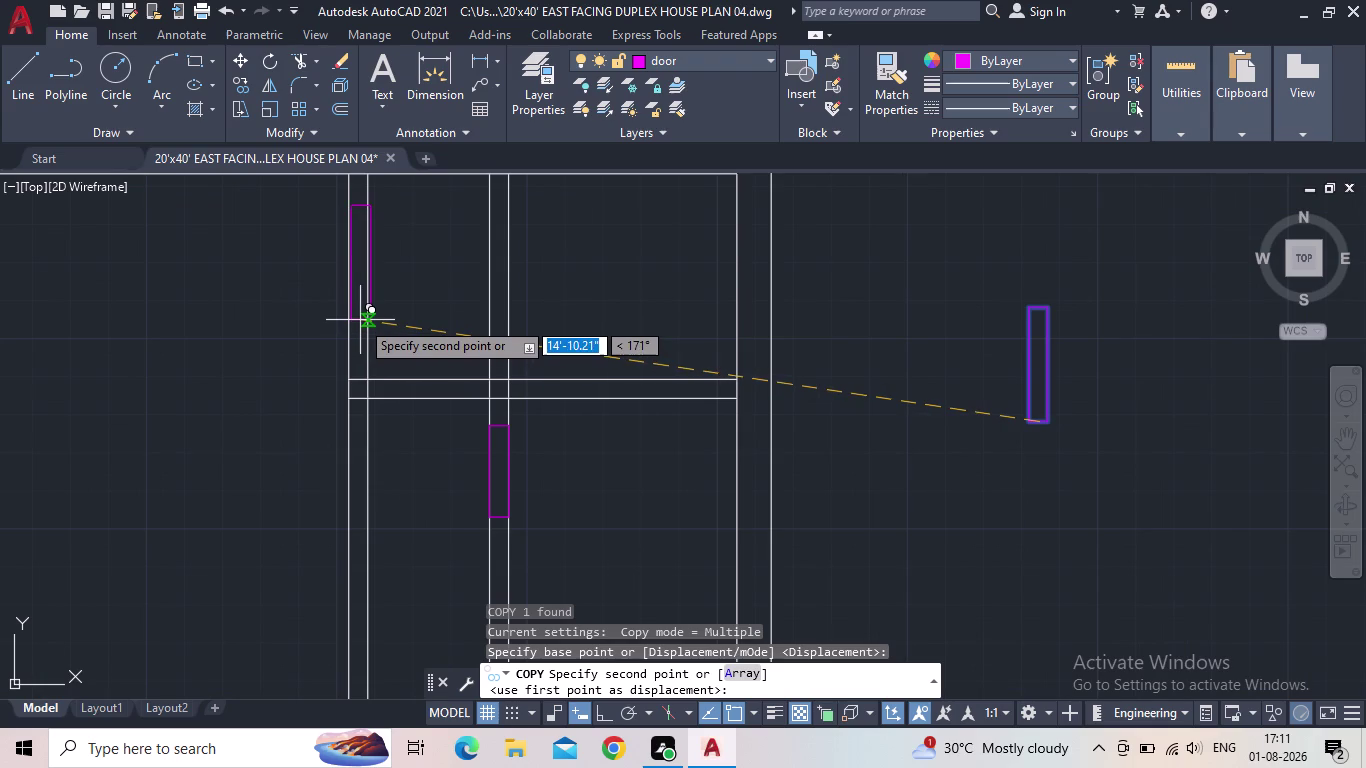
click(358, 319)
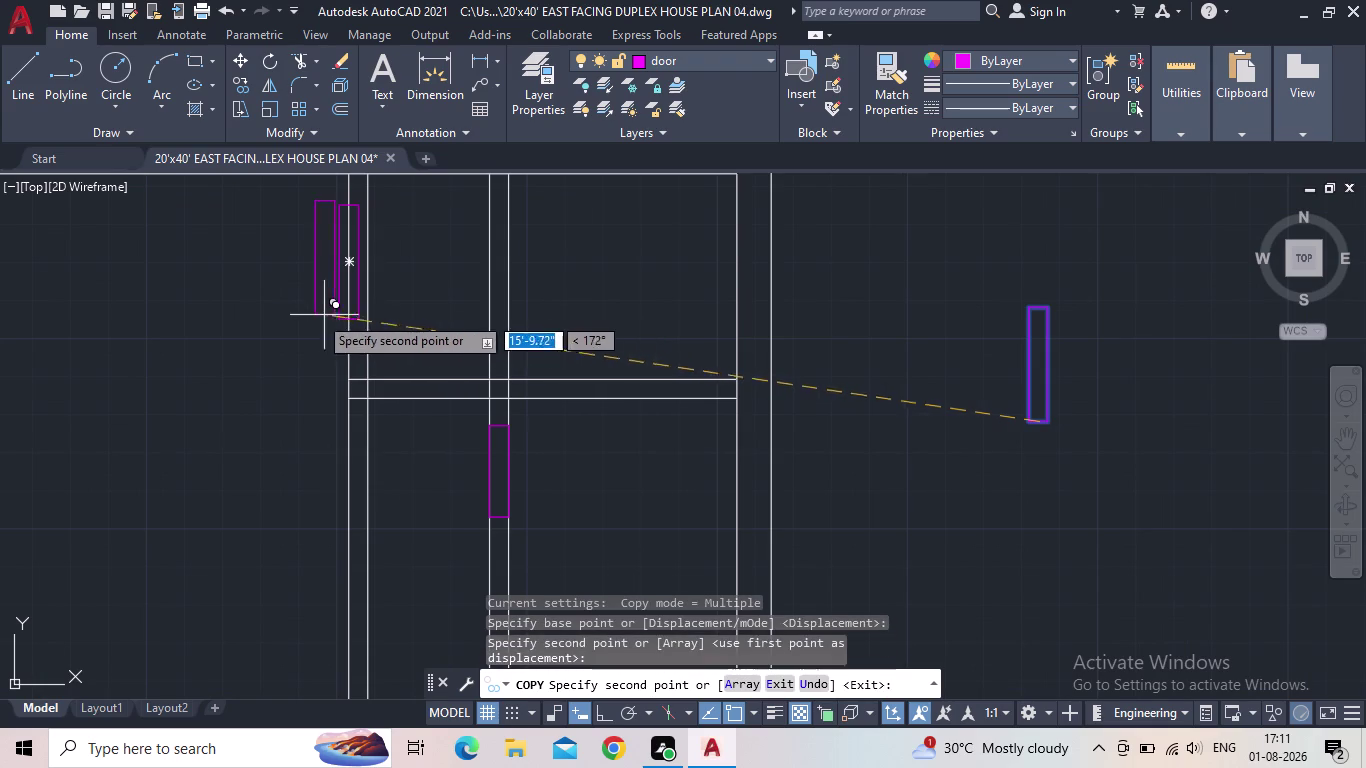
key(Escape)
Move the copied door rectangle into the vertical wall.
middle_drag(263, 367, 360, 477)
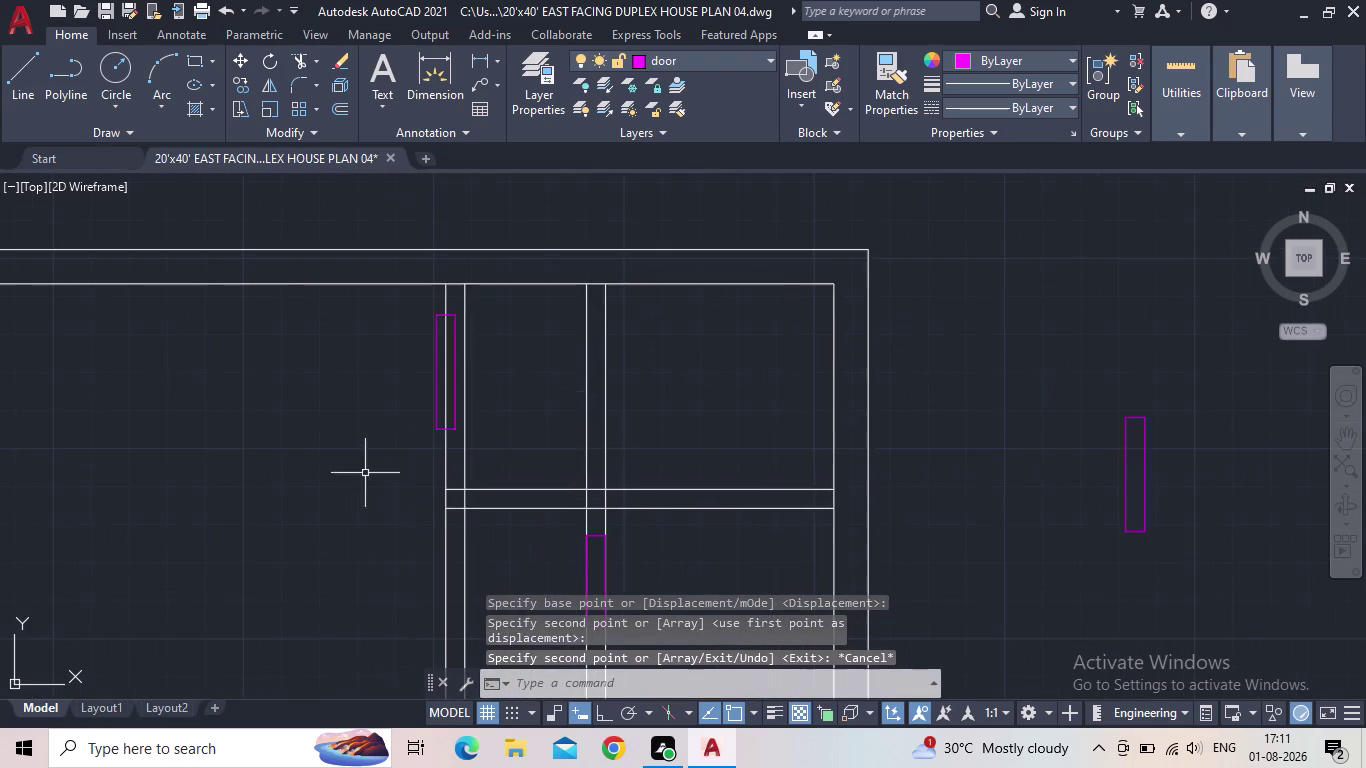
scroll(up, 3)
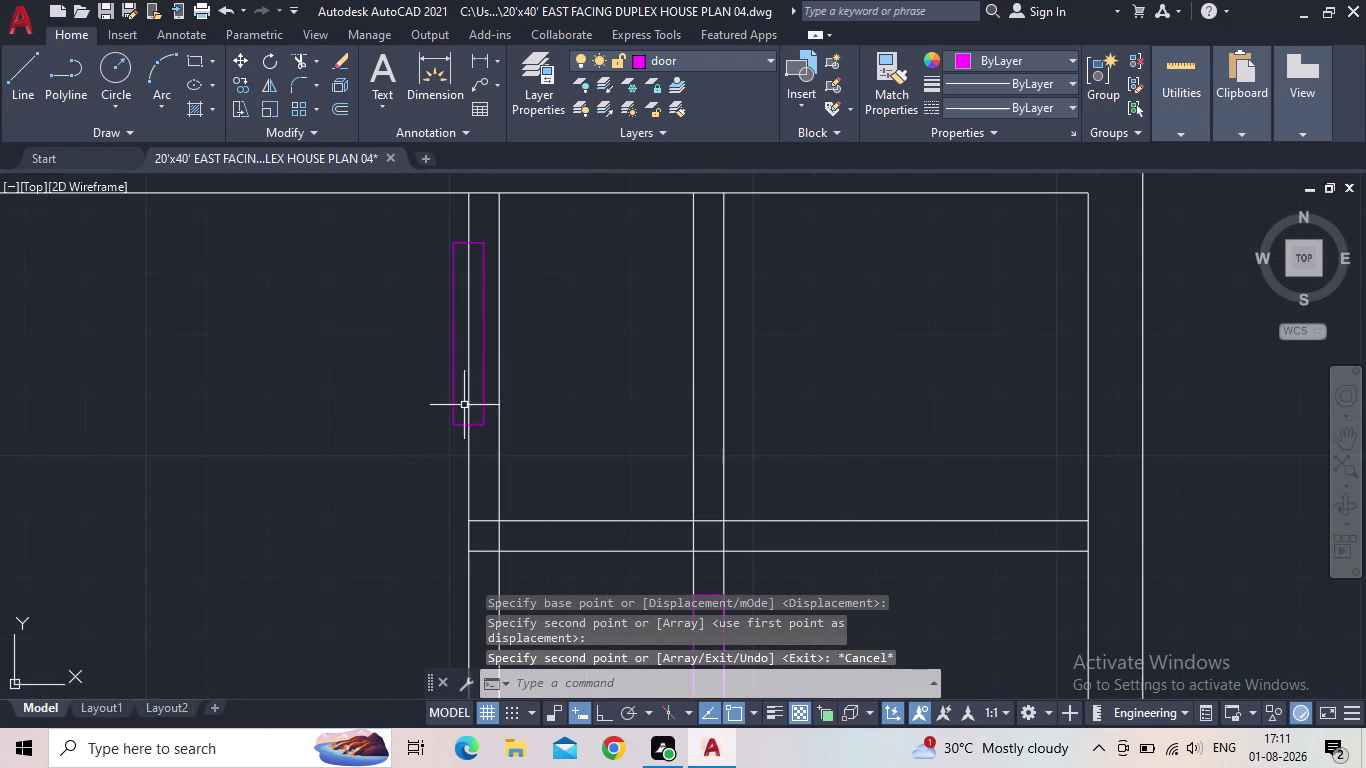
click(484, 435)
click(477, 423)
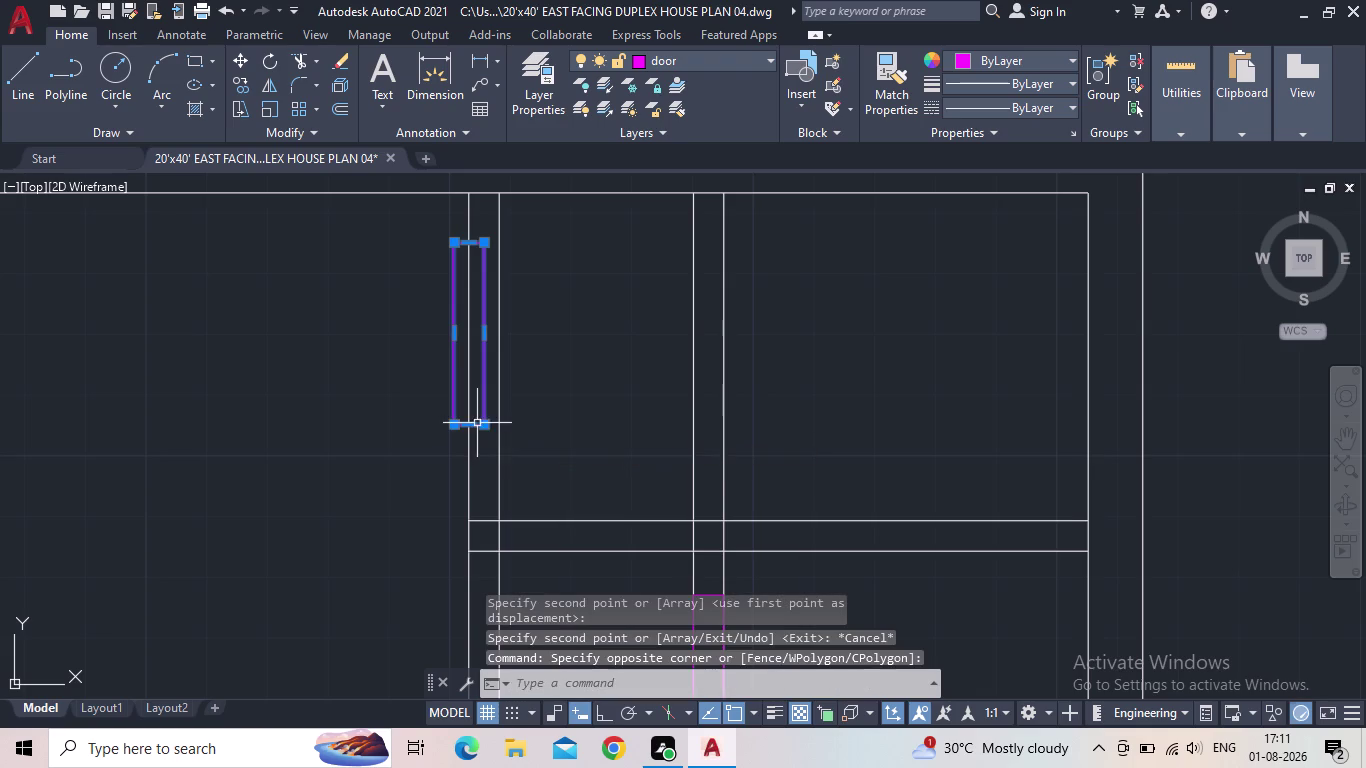
key(m)
key(space)
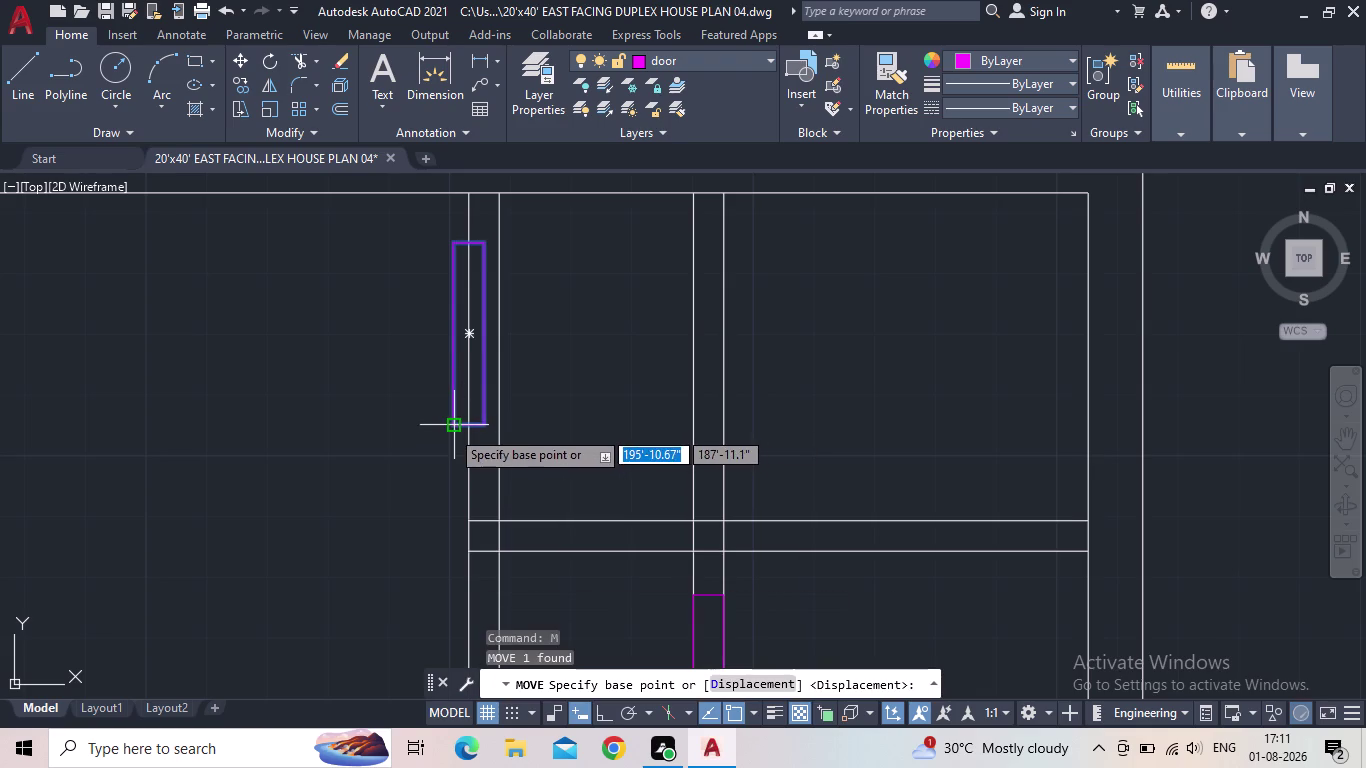
click(450, 429)
click(469, 427)
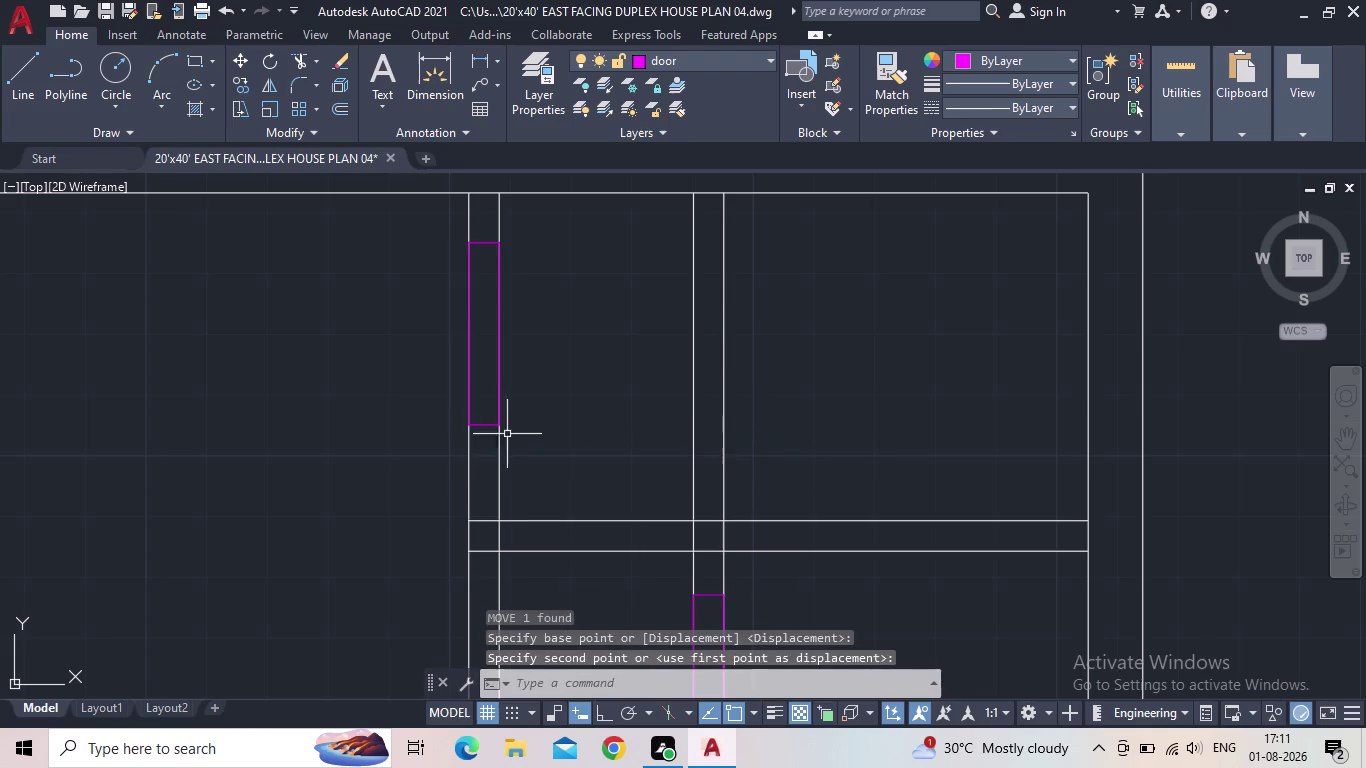
Delete the misplaced door rectangle from the interior wall below the cross wall.
scroll(down, 3)
middle_drag(365, 432, 276, 437)
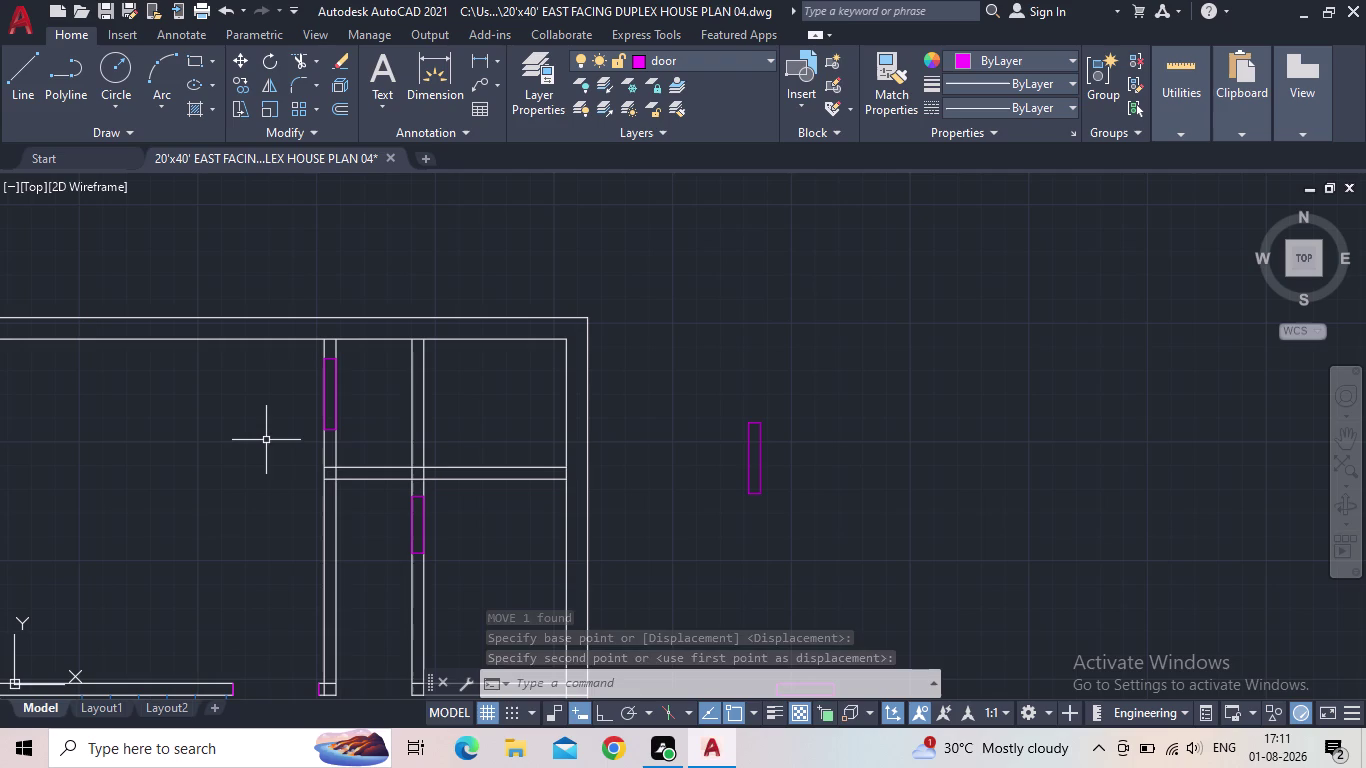
middle_click(478, 546)
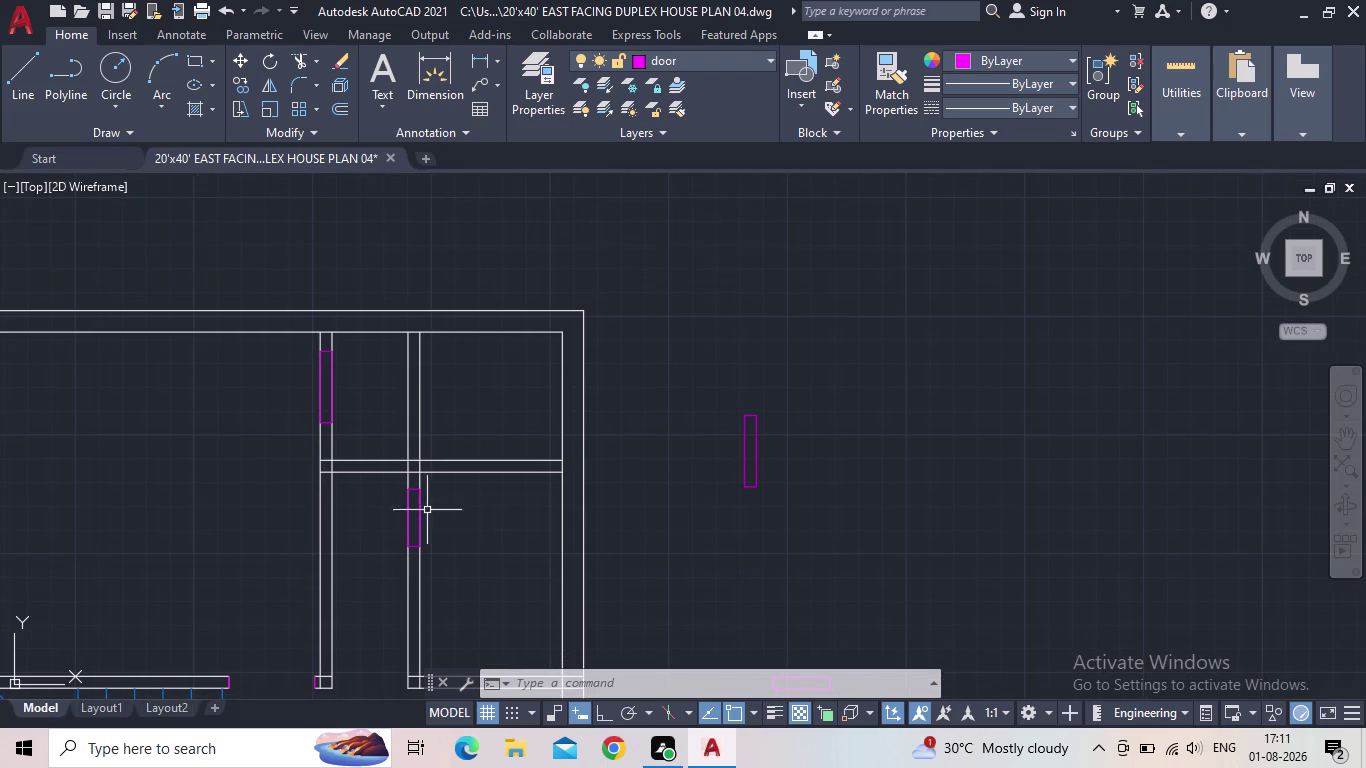
scroll(up, 3)
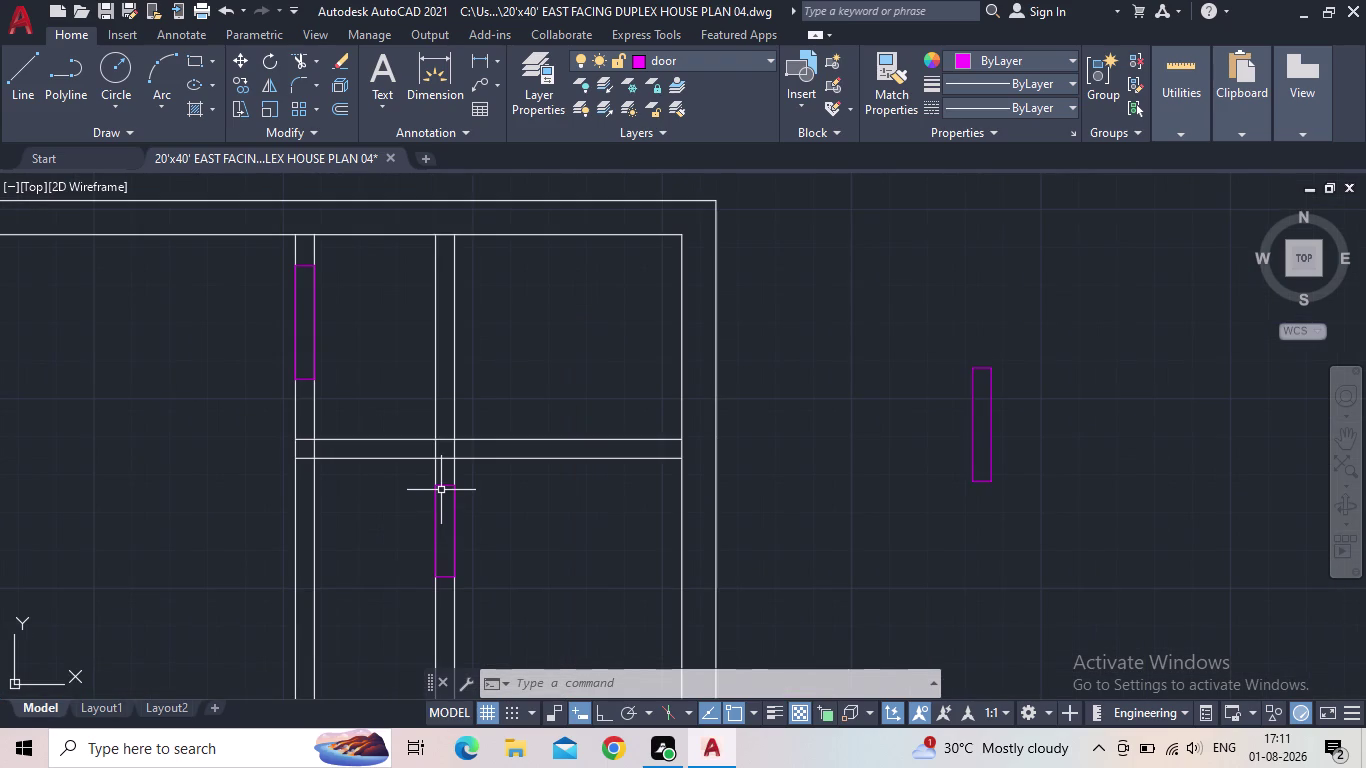
click(441, 486)
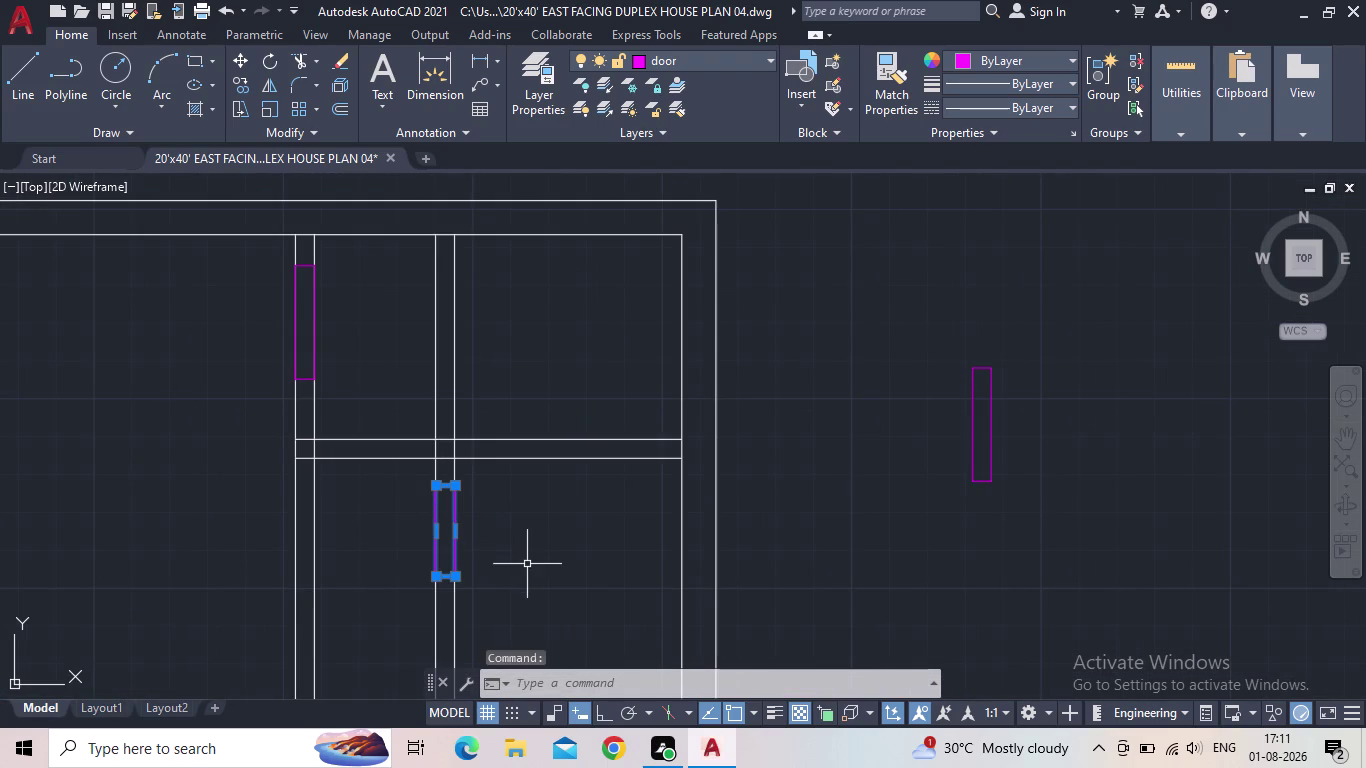
key(Delete)
Pan to the spare door rectangles and begin selecting one.
middle_drag(524, 575, 506, 512)
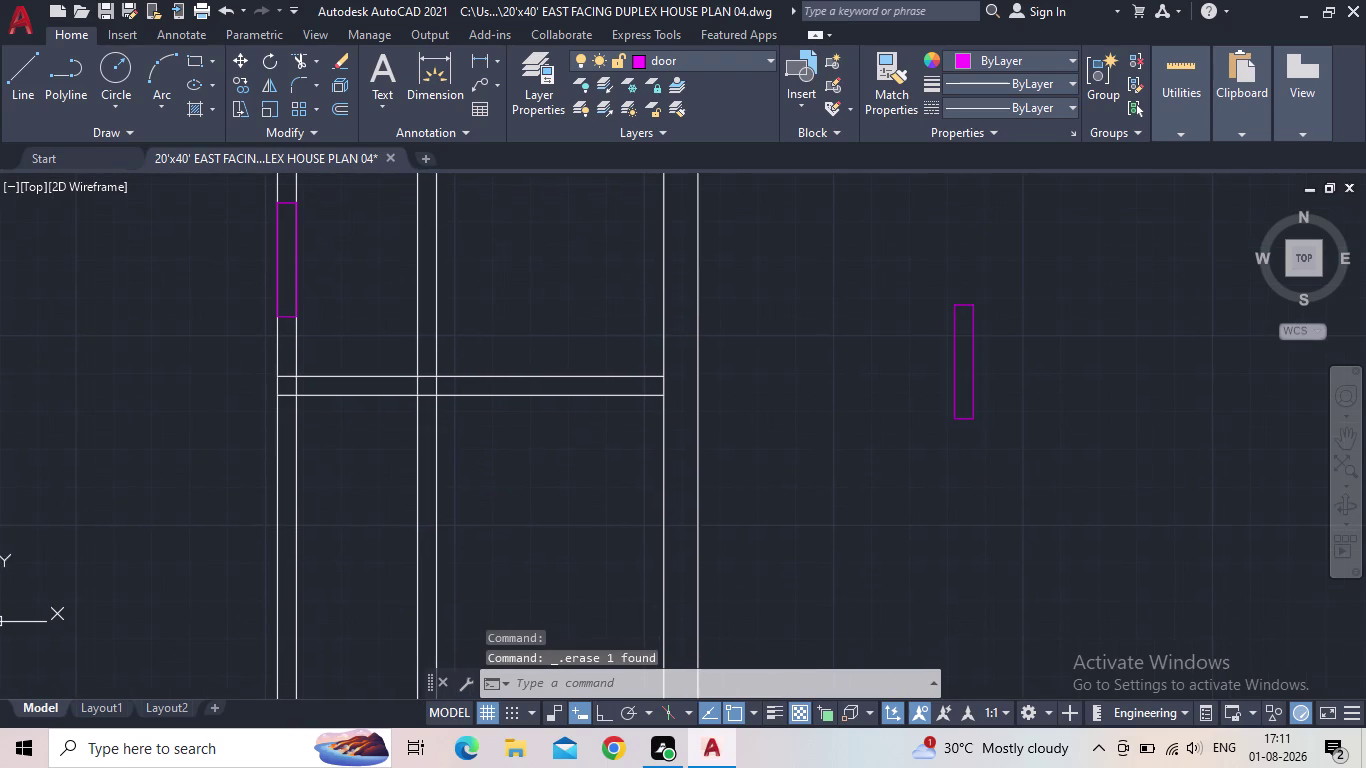
scroll(down, 3)
middle_drag(521, 528, 507, 419)
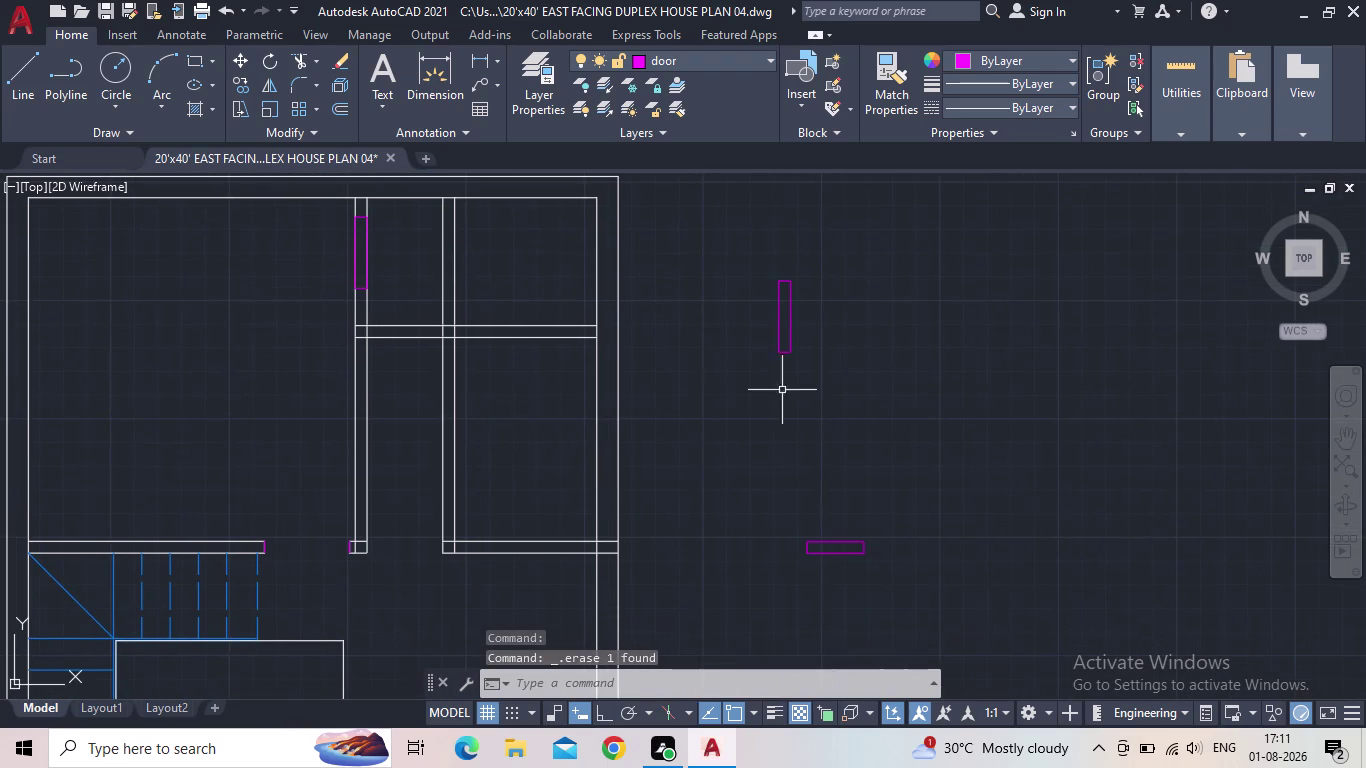
drag(788, 388, 785, 371)
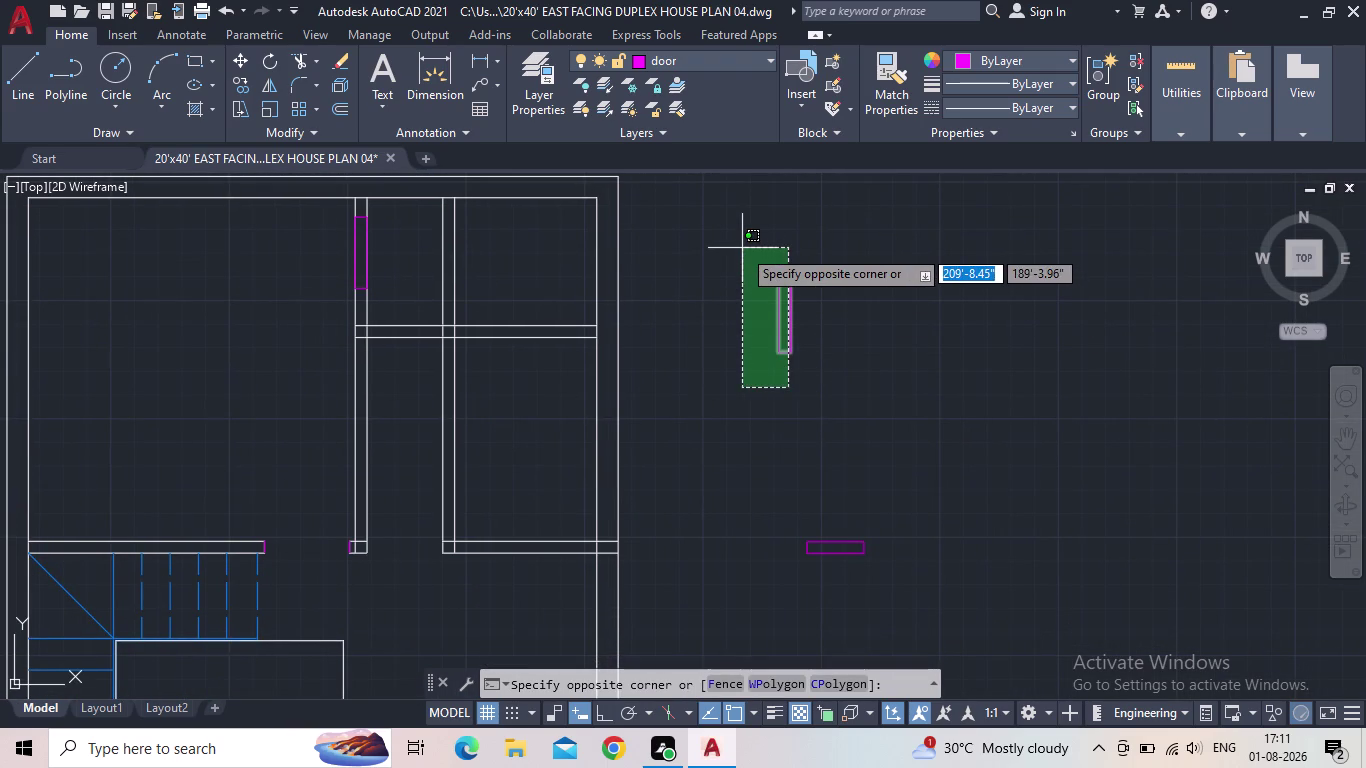
Copy the spare vertical door rectangle next to the target interior wall.
click(742, 248)
scroll(up, 3)
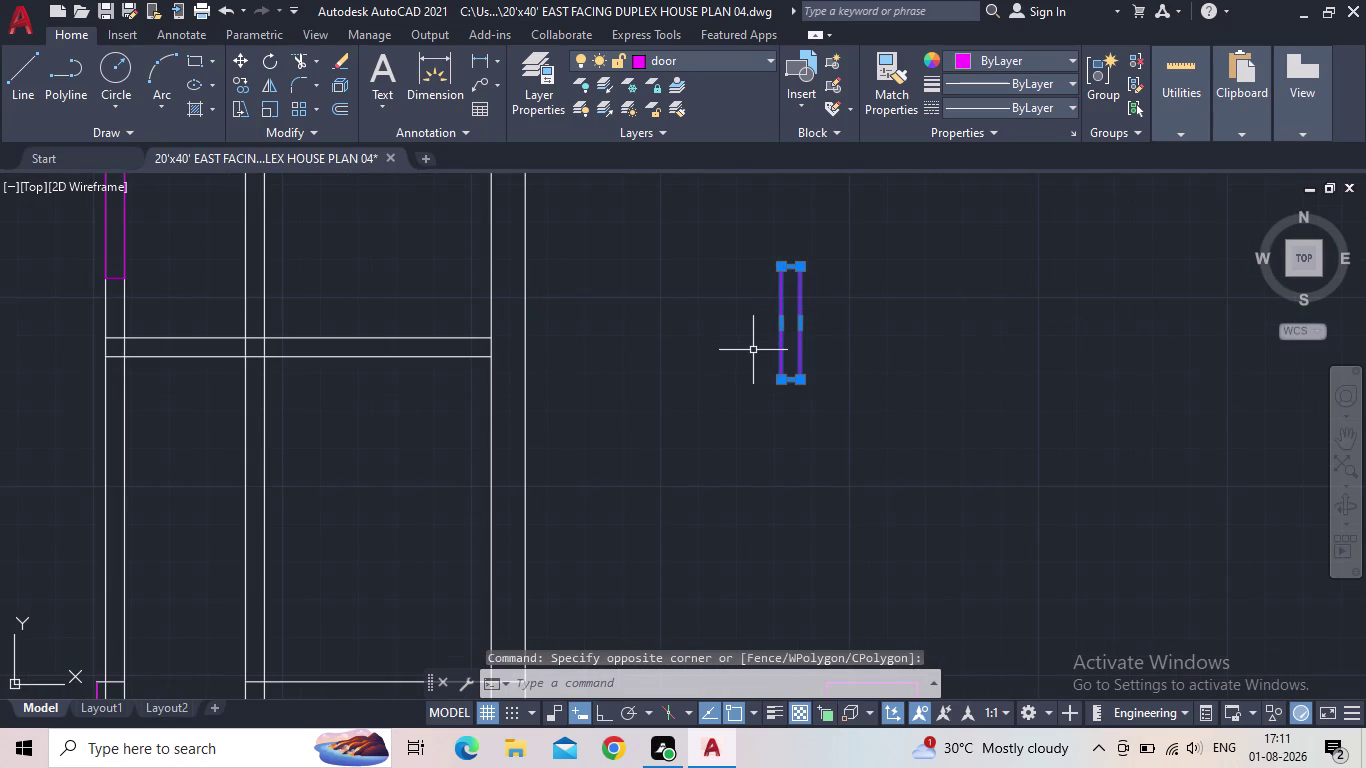
key(c)
key(o)
key(Return)
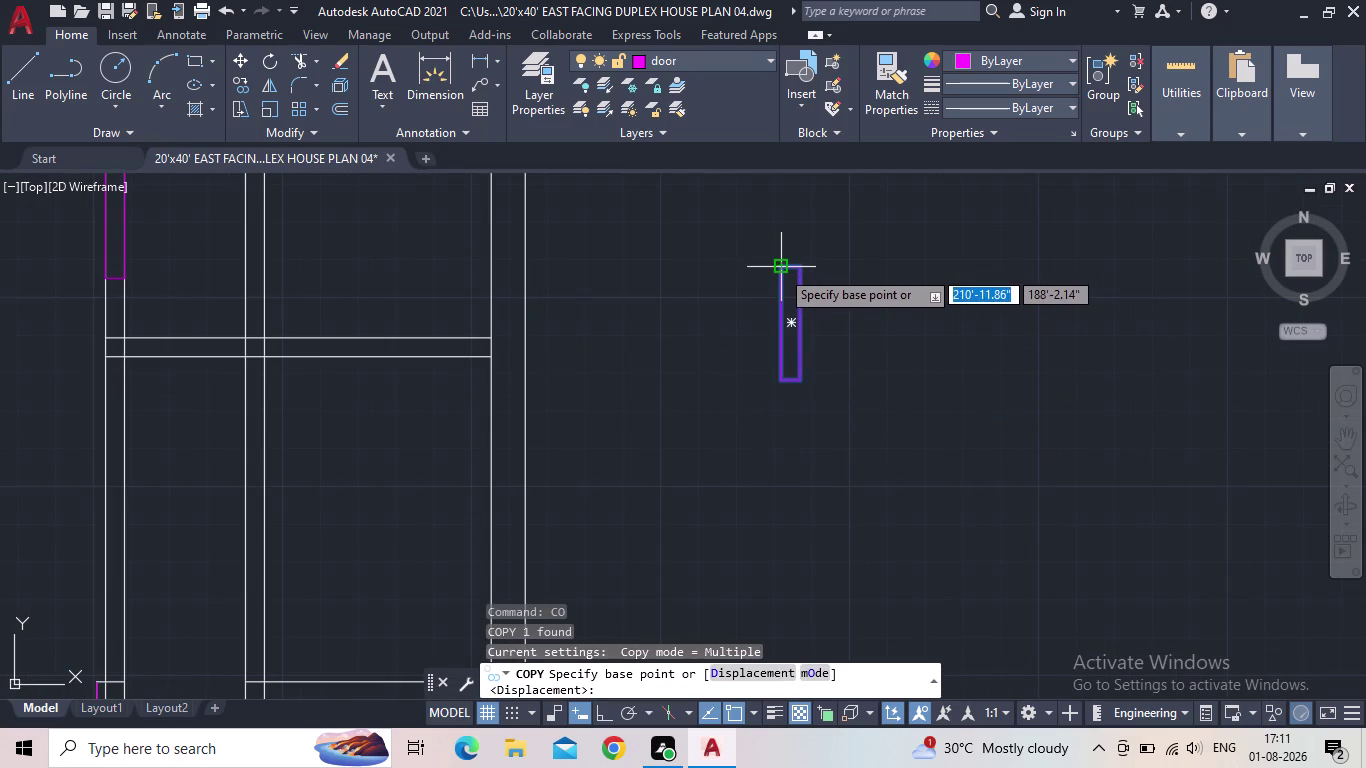
click(783, 274)
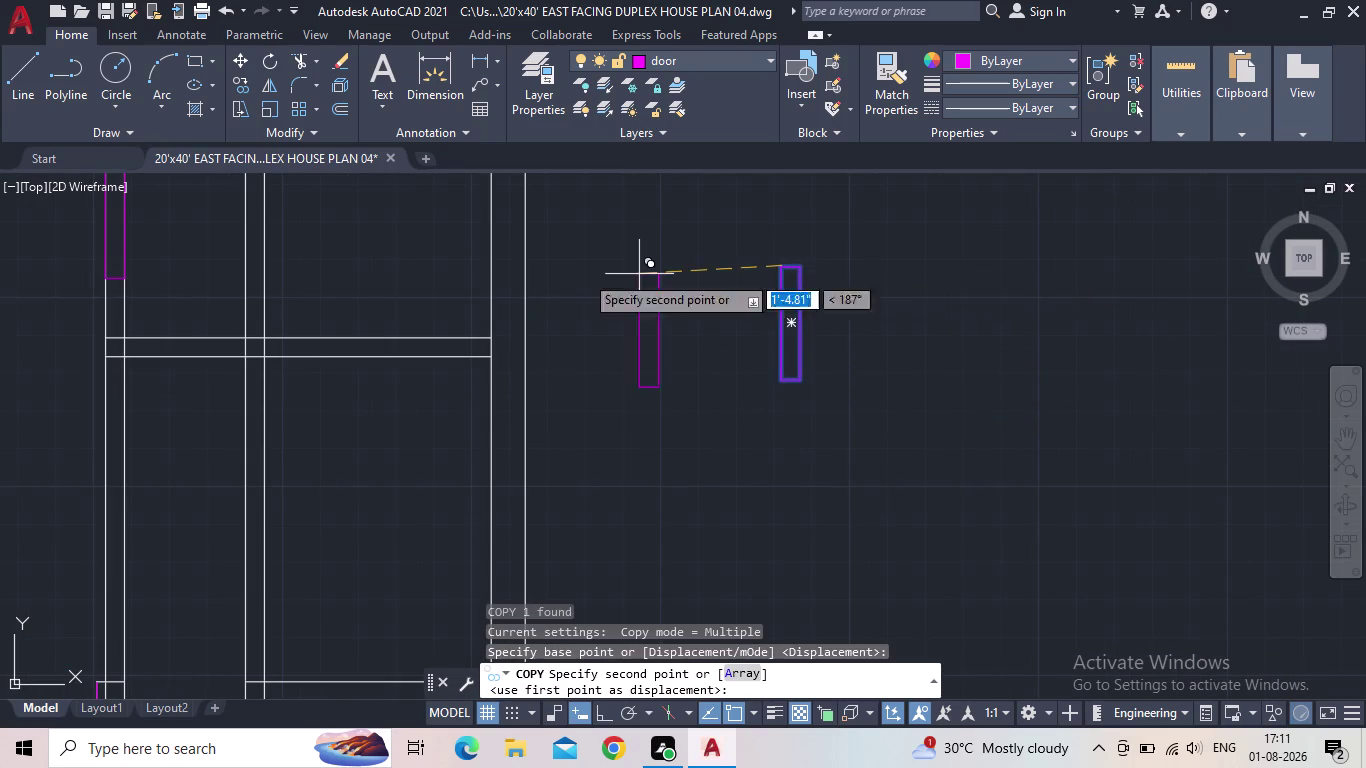
middle_drag(373, 296, 550, 311)
scroll(down, 3)
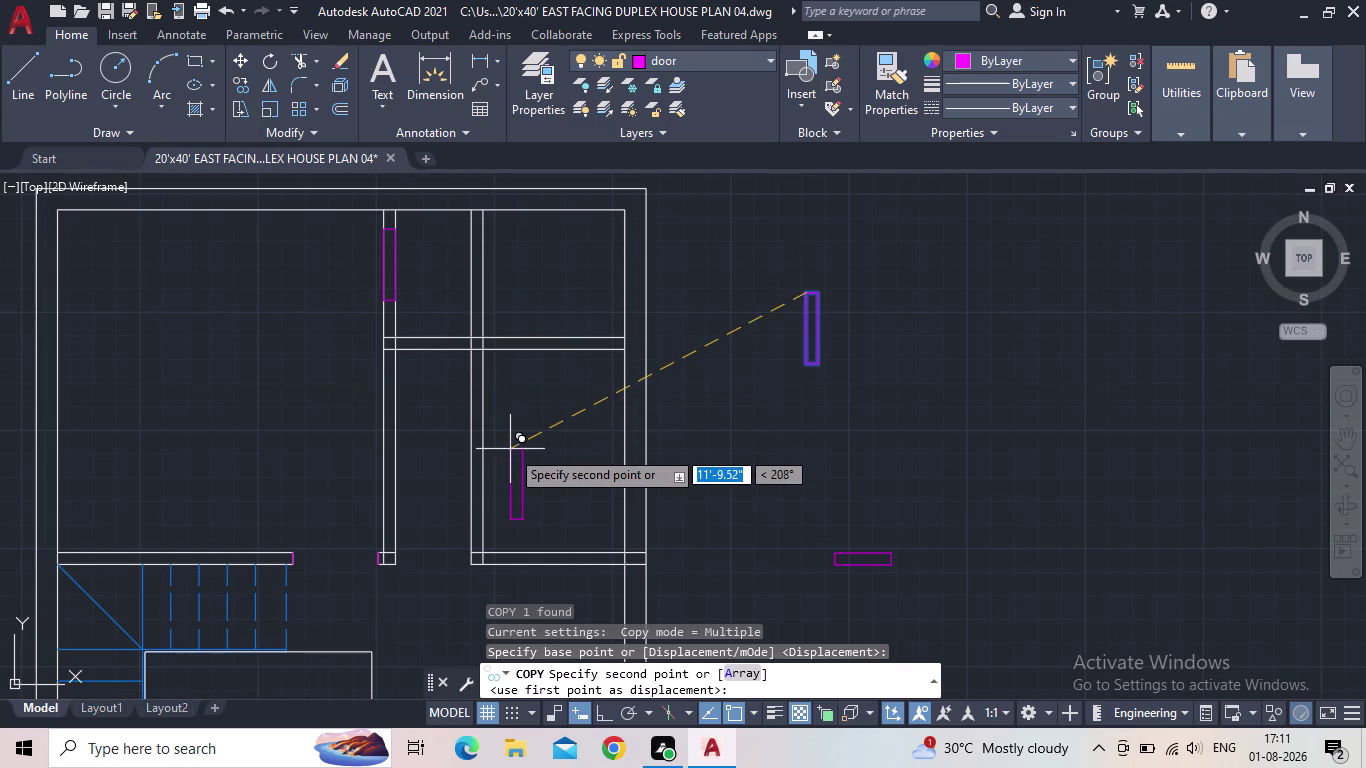
middle_drag(510, 449, 601, 341)
scroll(up, 3)
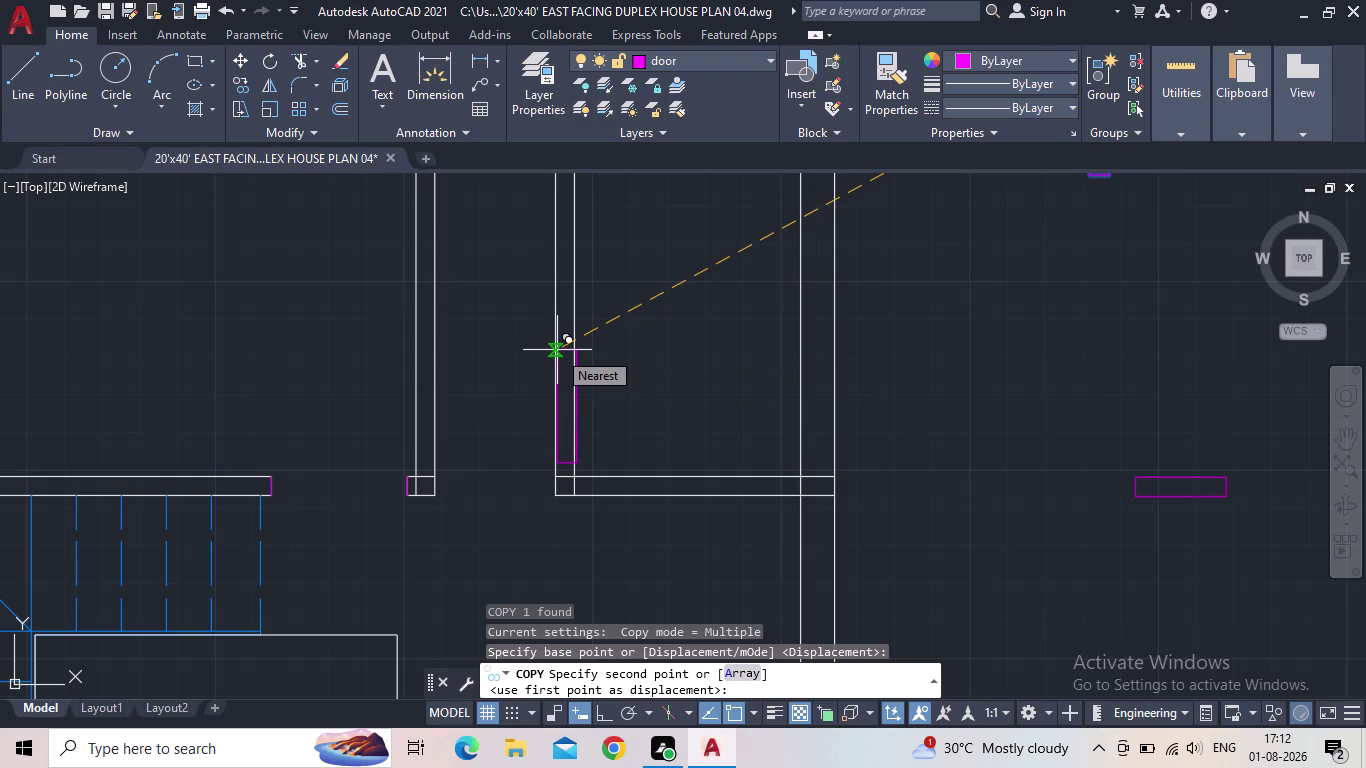
click(609, 342)
key(Escape)
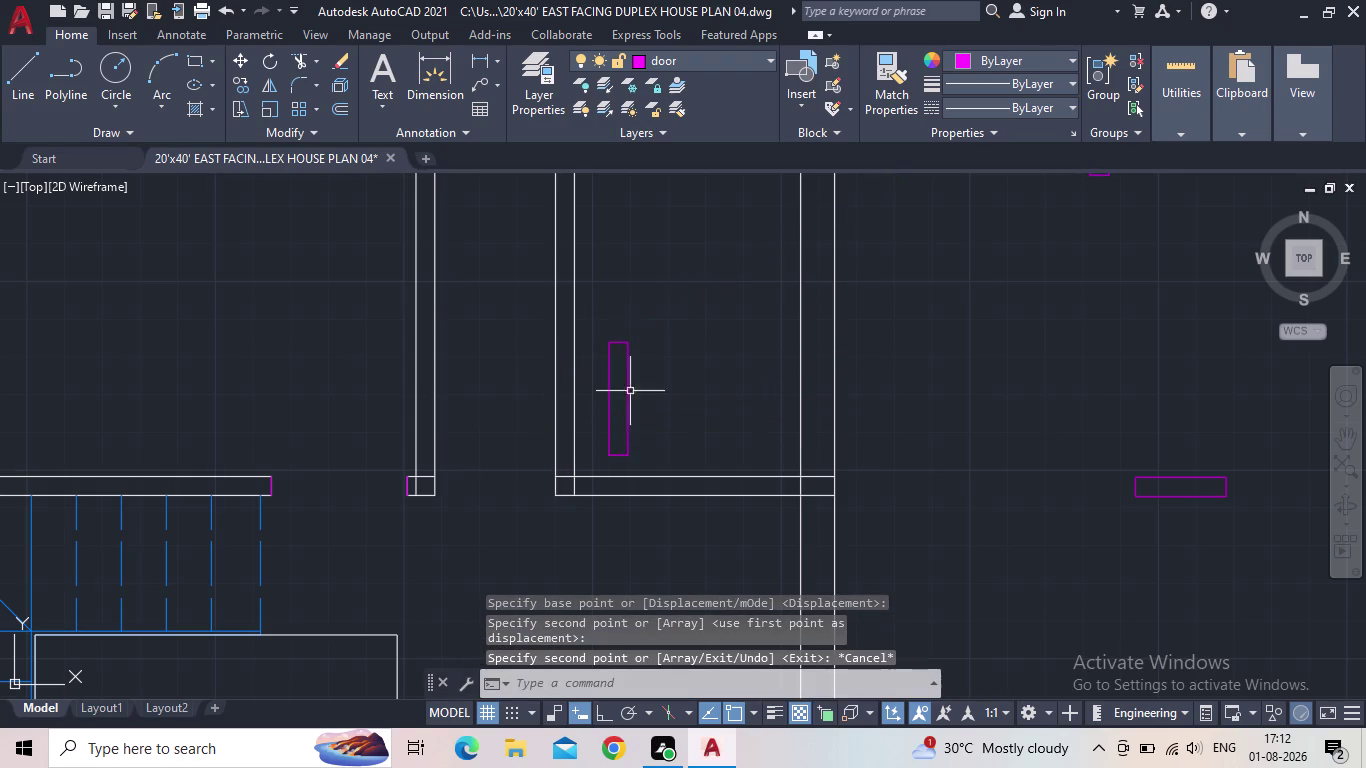
Move the copy into the interior wall just above the horizontal wall.
click(659, 392)
click(605, 384)
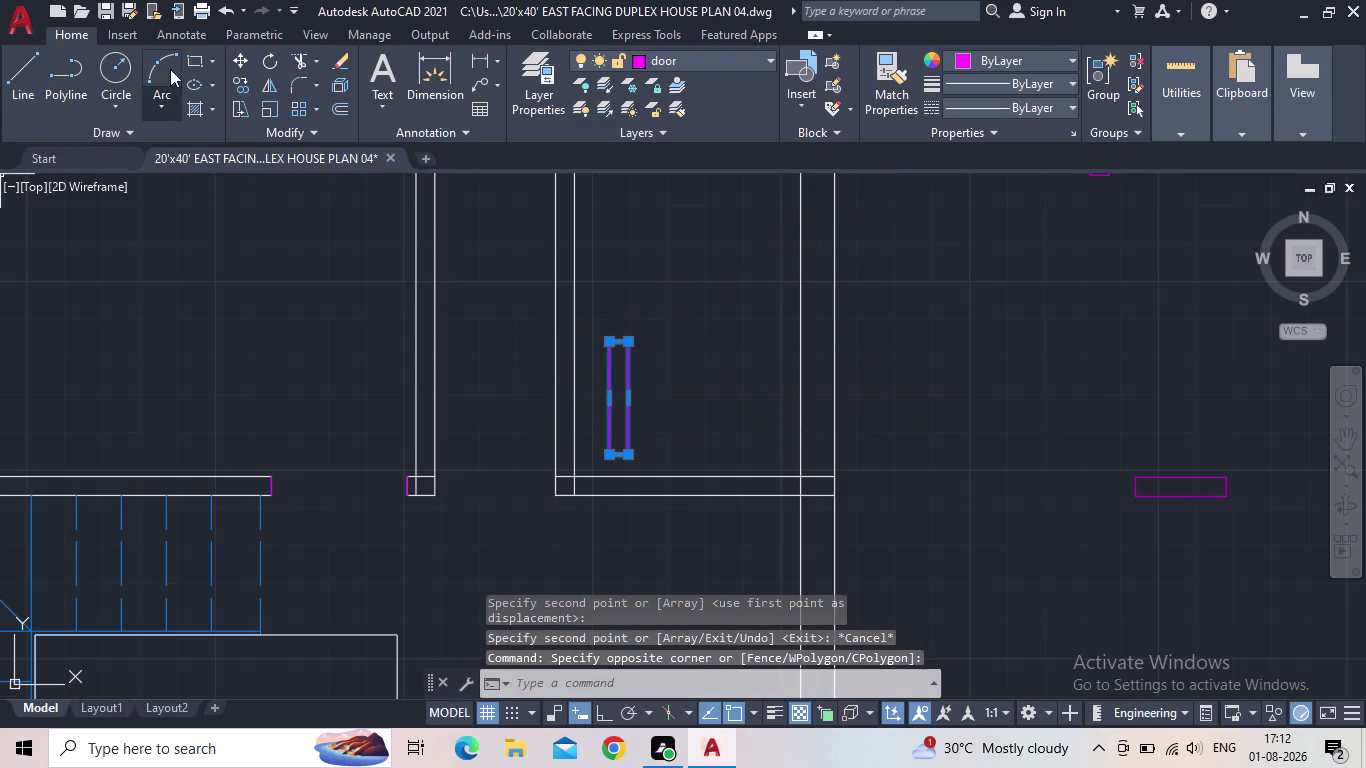
click(241, 59)
scroll(up, 3)
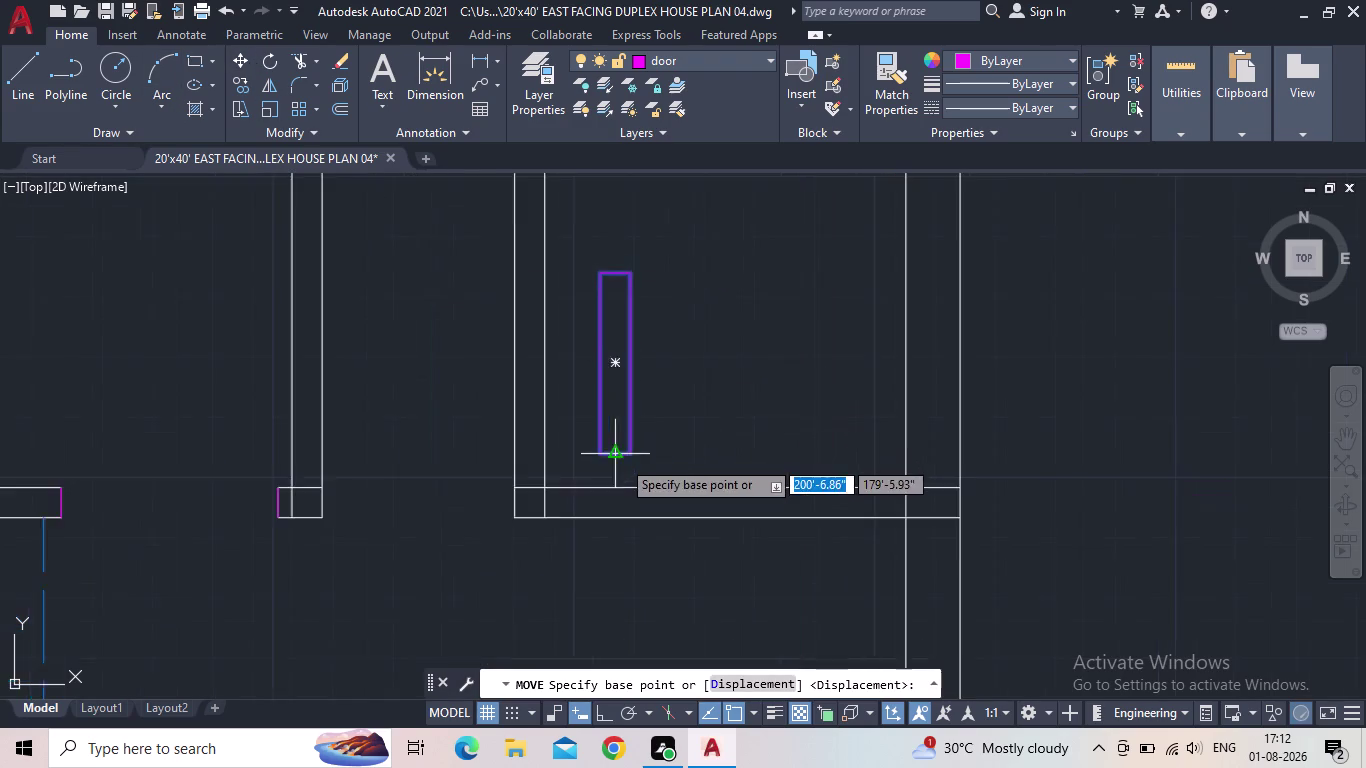
scroll(up, 3)
click(630, 444)
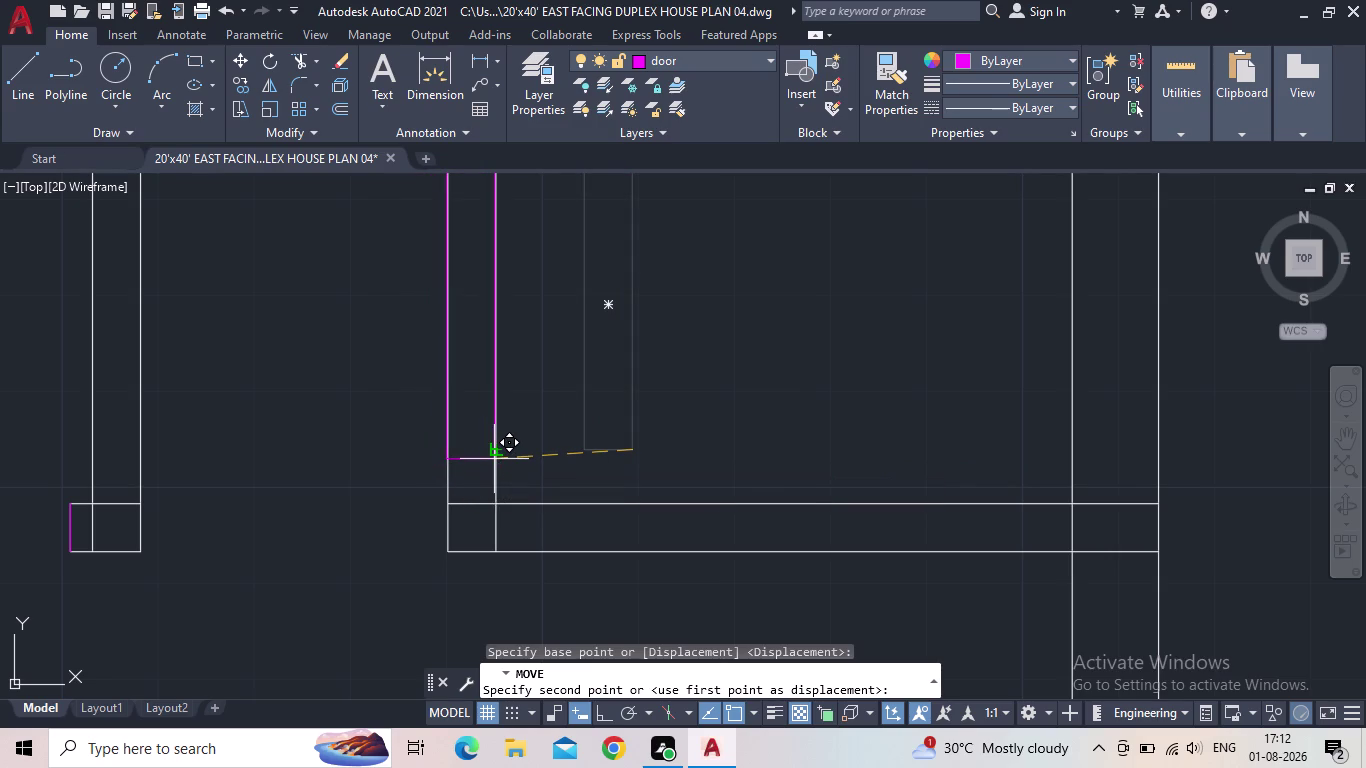
click(494, 459)
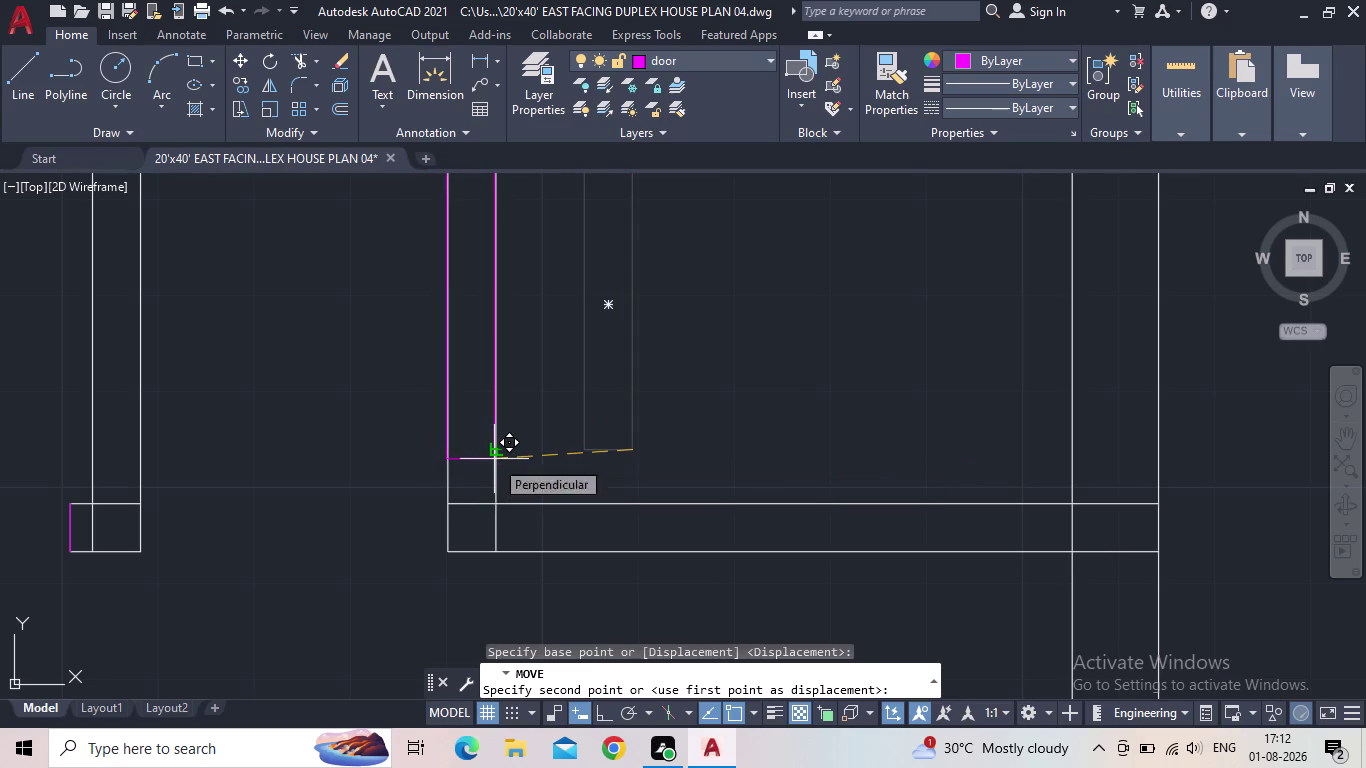
scroll(down, 3)
middle_drag(298, 427, 354, 513)
scroll(down, 3)
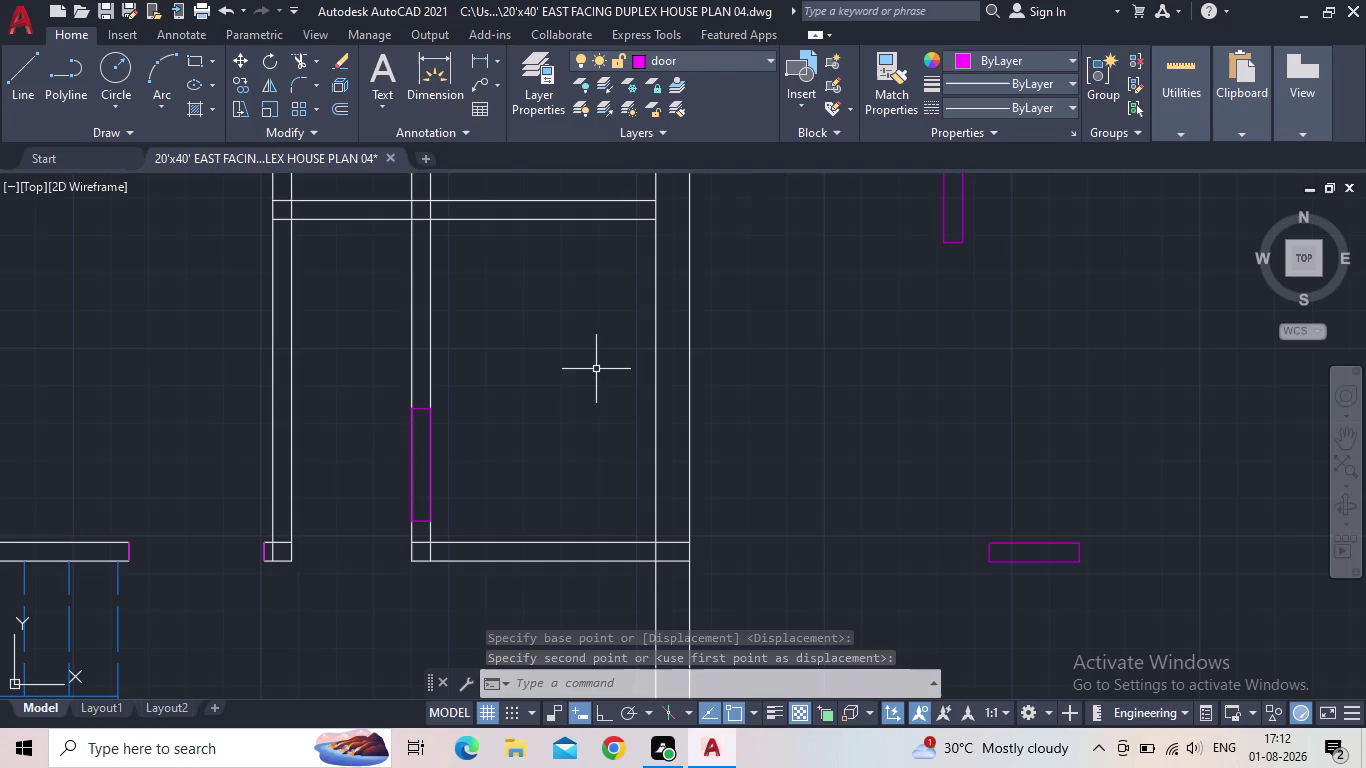
middle_drag(588, 364, 635, 398)
scroll(down, 3)
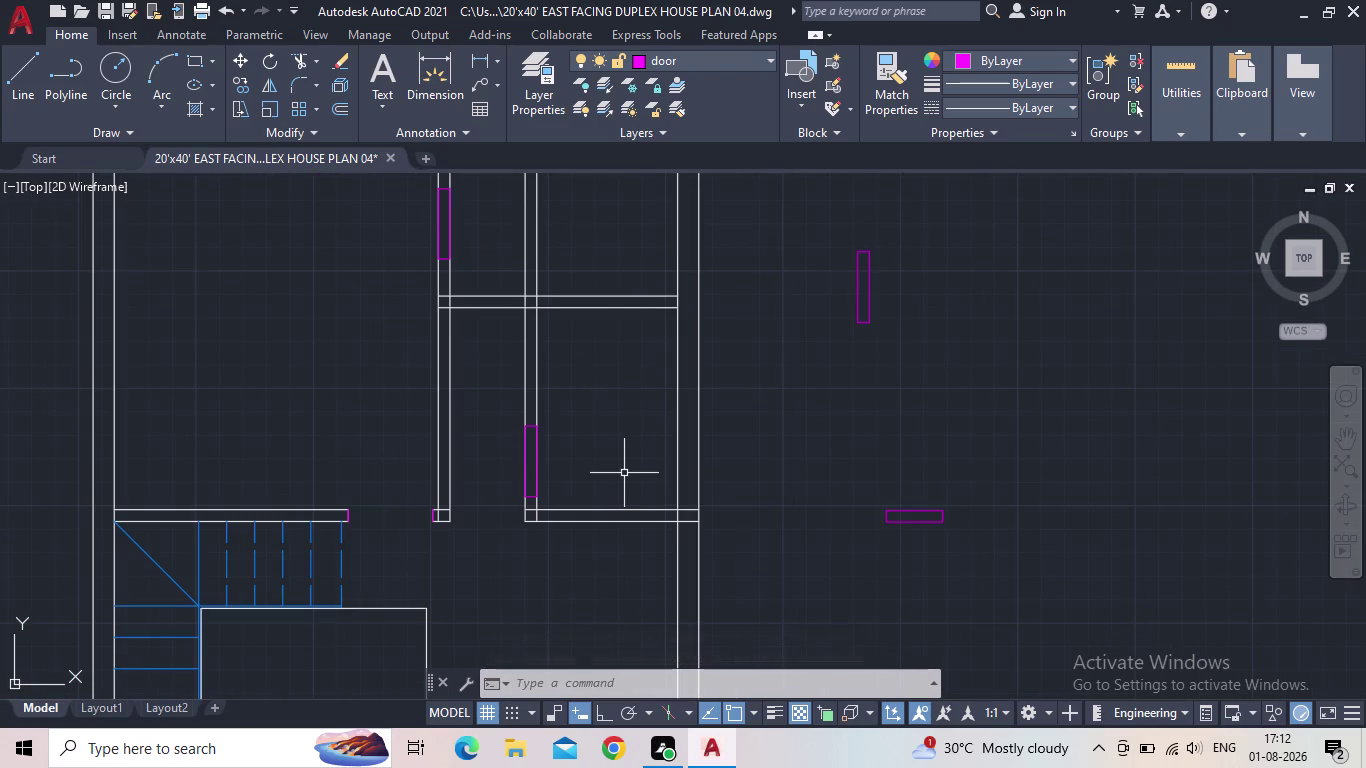
Fence-trim the wall lines through the two door rectangles to open the doorways.
key(t)
key(r)
key(Return)
click(582, 457)
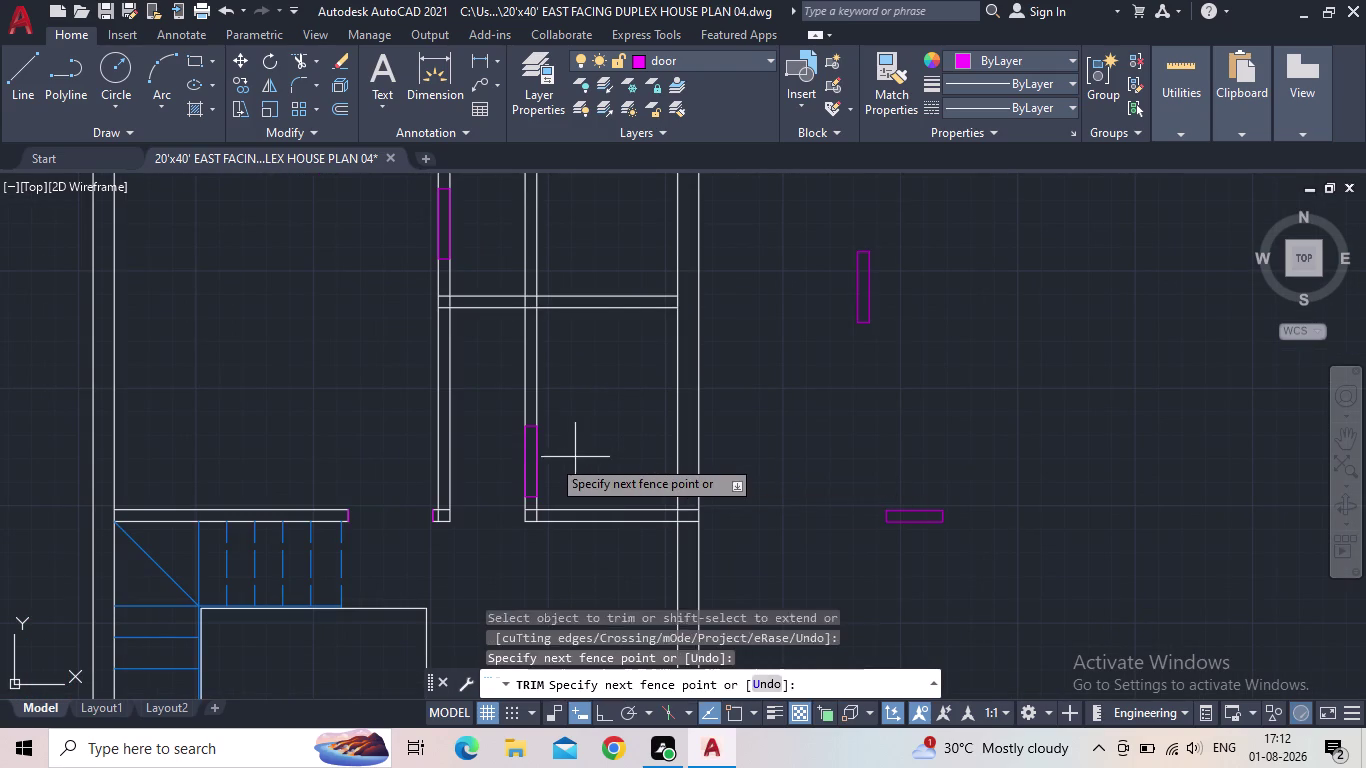
click(522, 464)
middle_drag(332, 289, 372, 410)
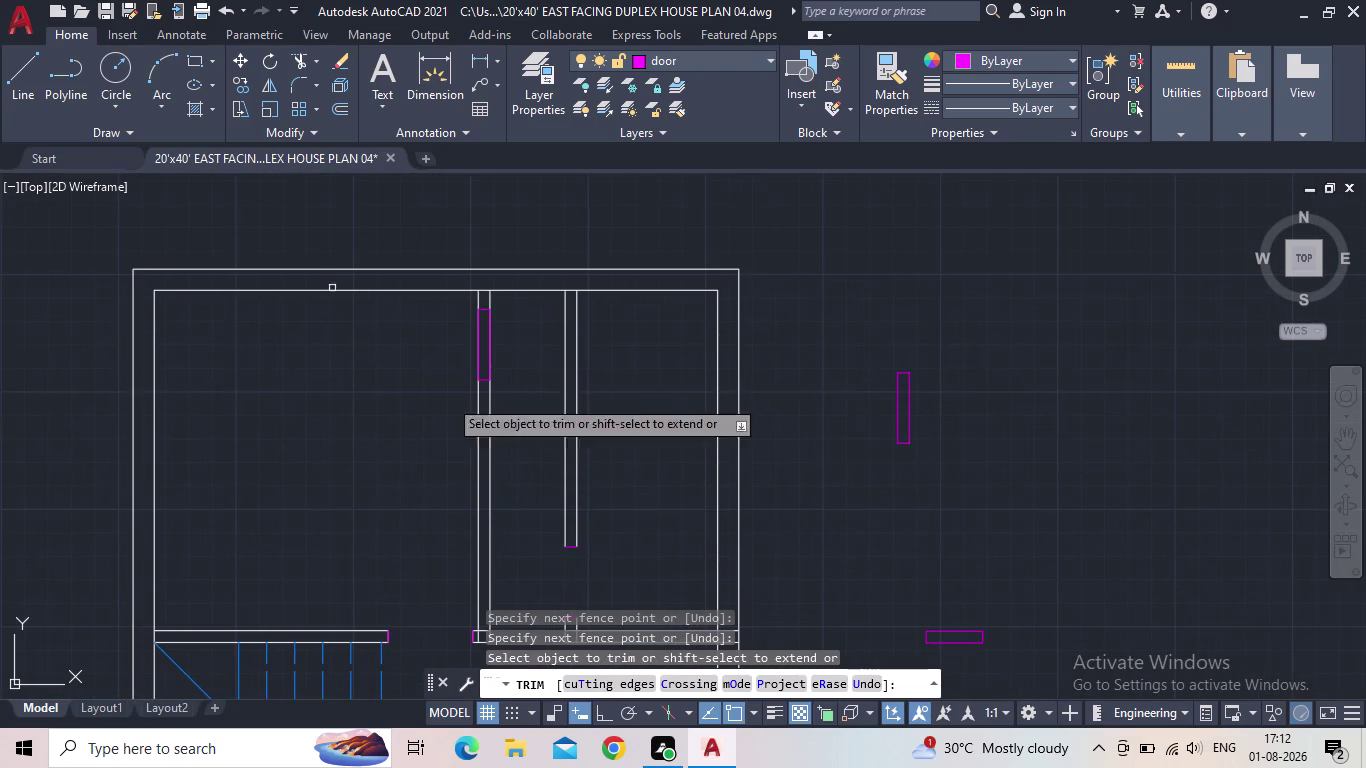
click(506, 341)
click(425, 347)
scroll(down, 3)
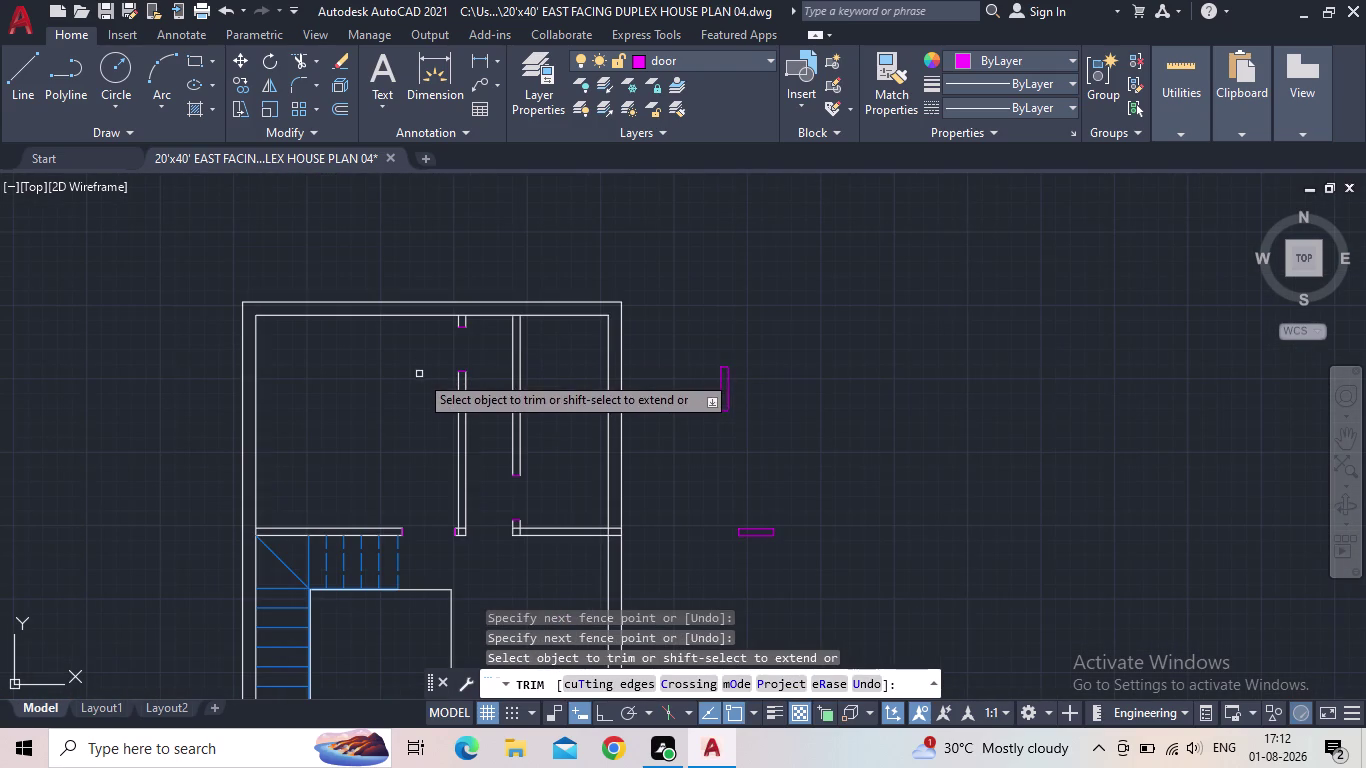
key(Escape)
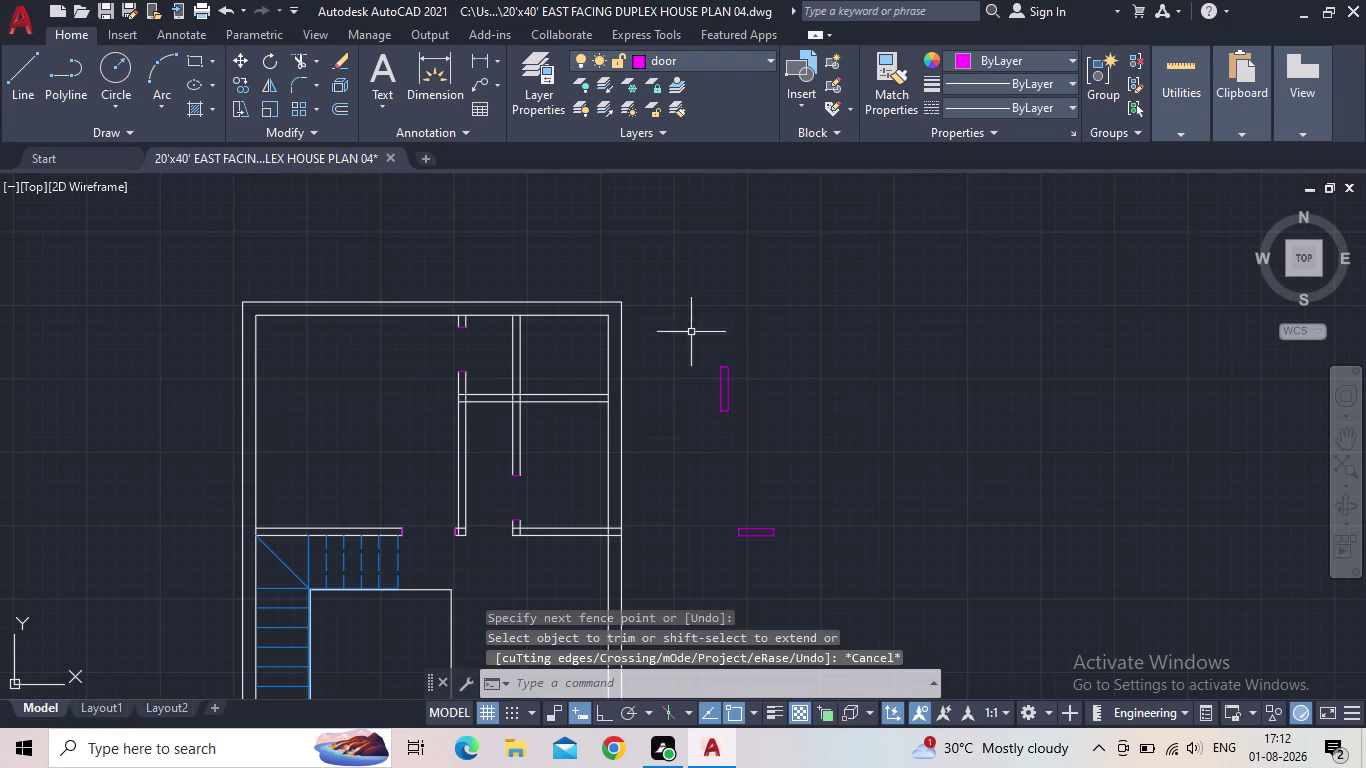
Delete the two spare door rectangles beside the plan.
click(827, 578)
click(675, 352)
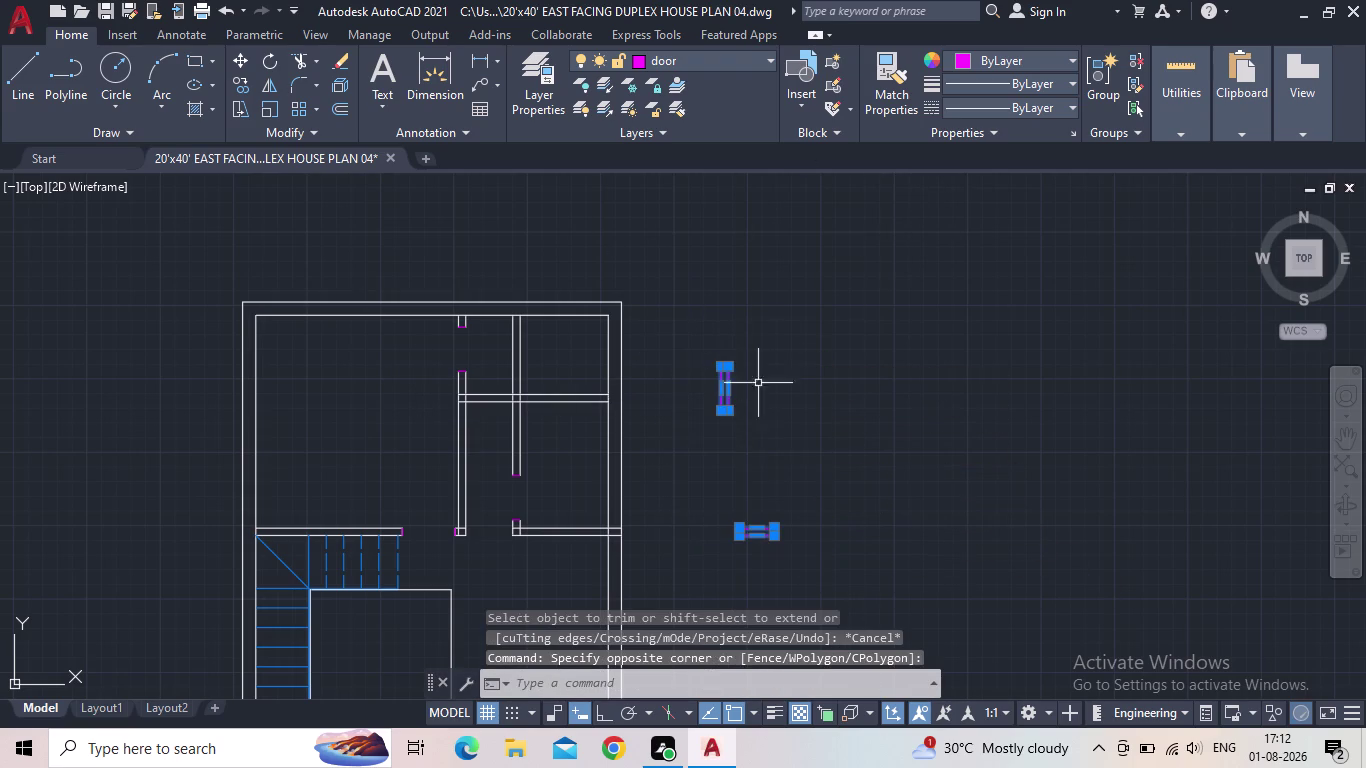
key(Delete)
scroll(down, 3)
middle_drag(736, 312, 735, 236)
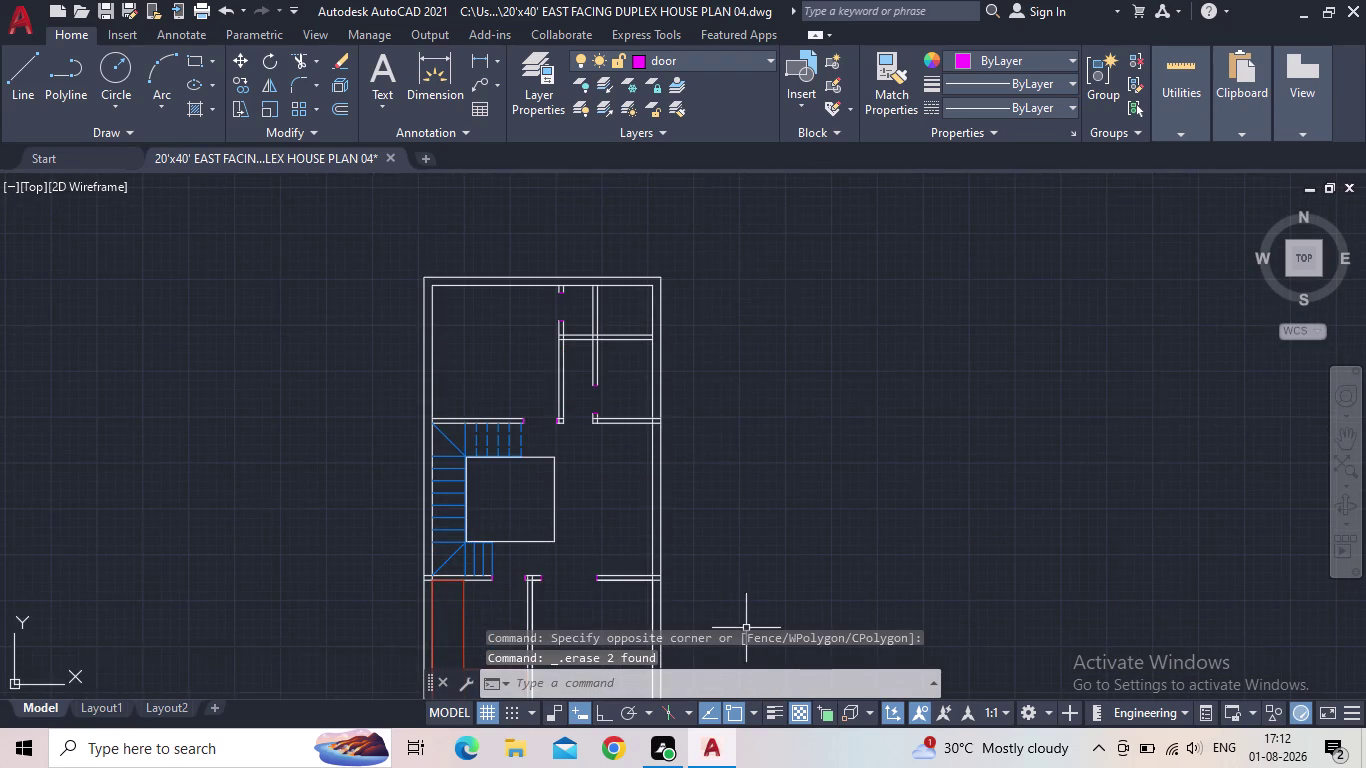
middle_drag(749, 610, 687, 415)
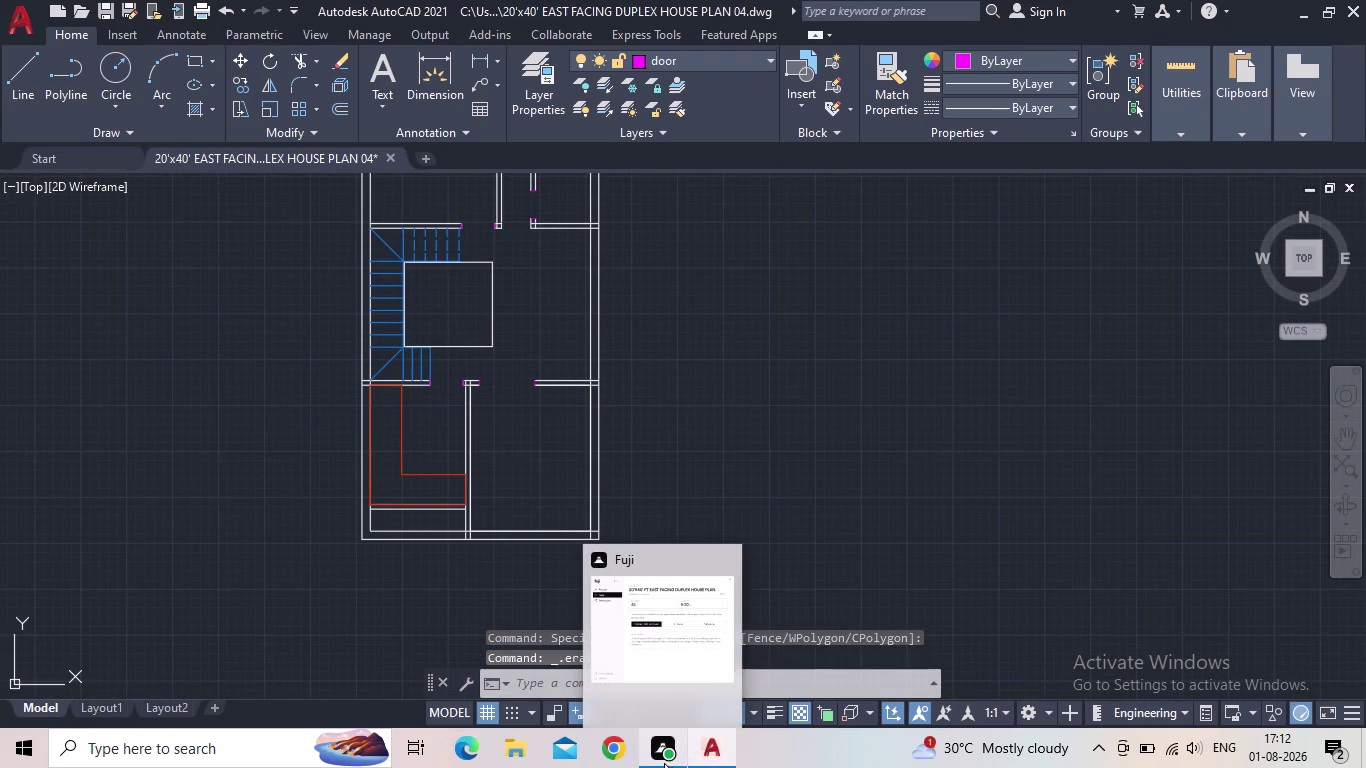